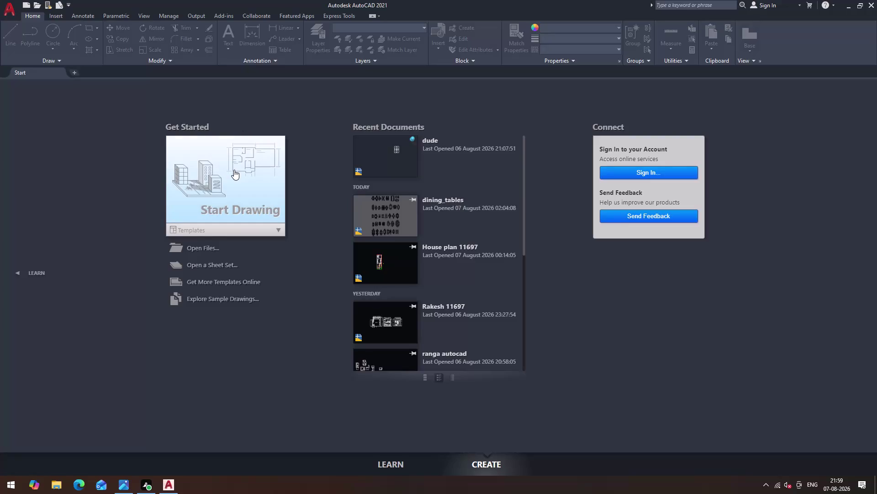
Start a new blank drawing from the Start tab.
click(234, 169)
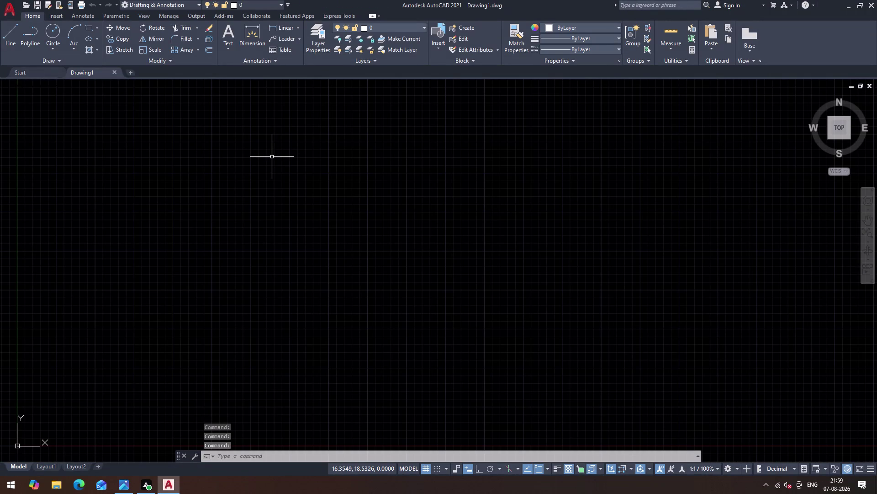
Use UN to set length type to Engineering with 0'-0" precision.
text(U)
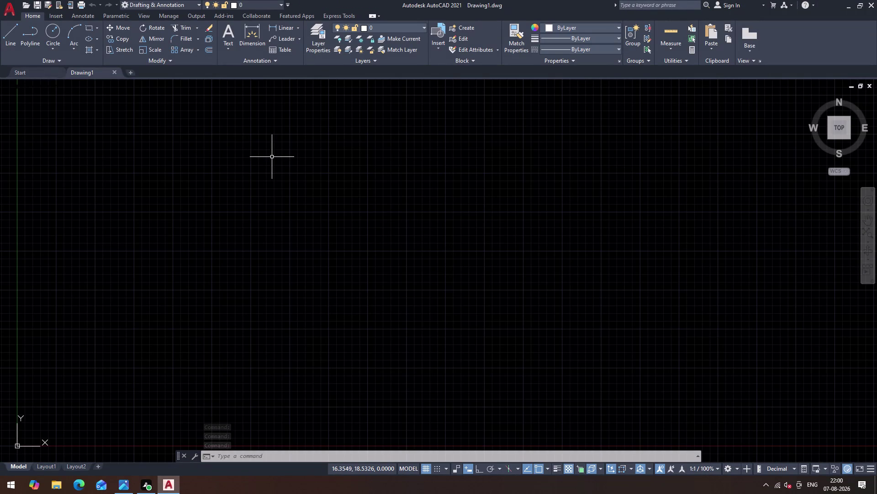
text(N)
key(Return)
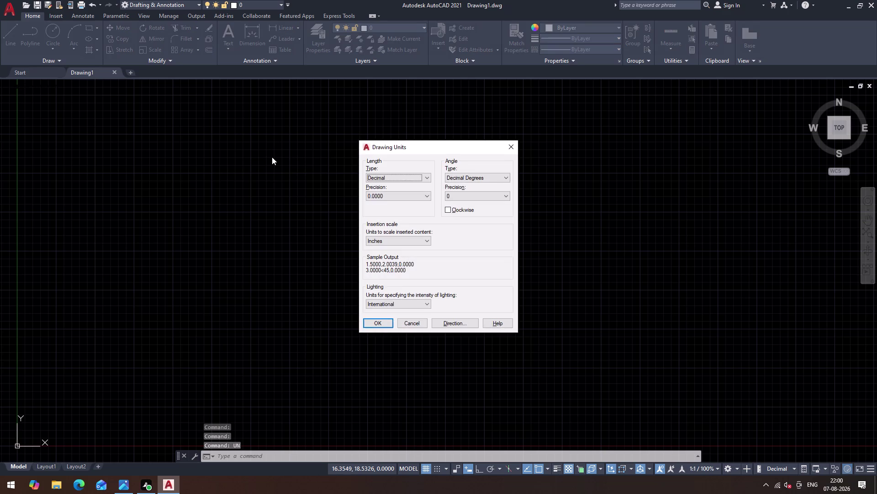
click(425, 175)
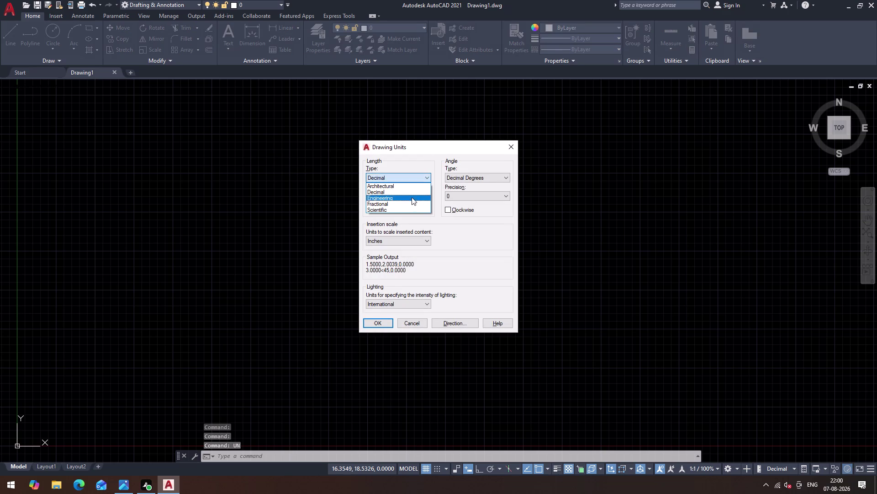
click(412, 197)
click(412, 197)
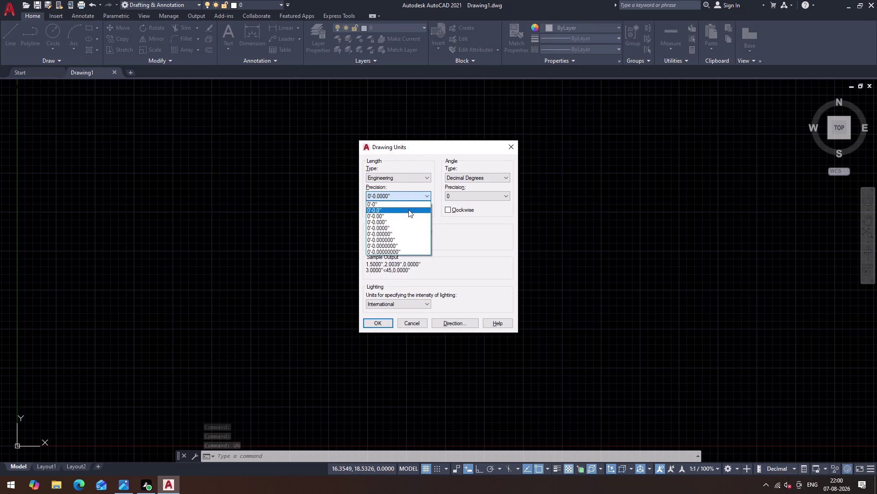
click(415, 203)
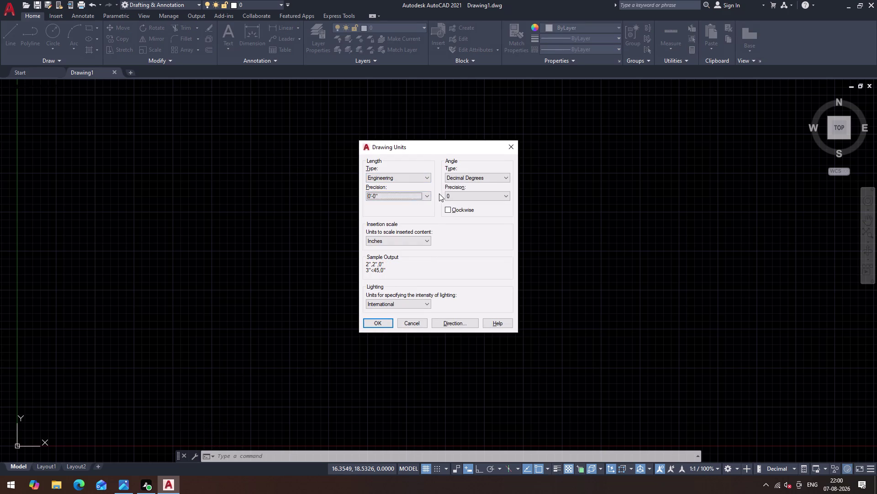
click(426, 198)
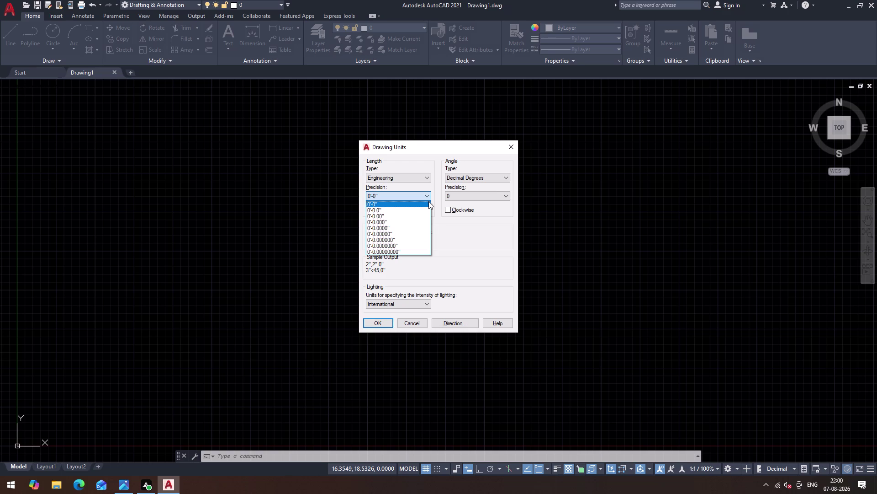
click(424, 194)
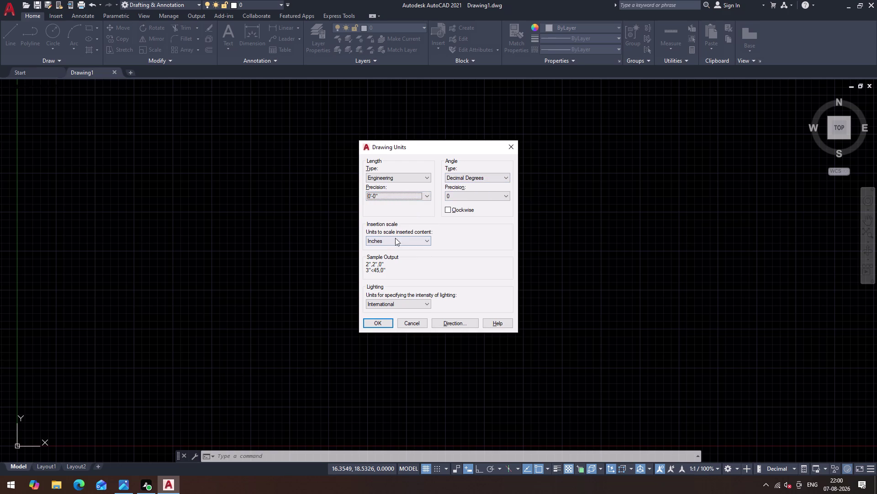
click(380, 321)
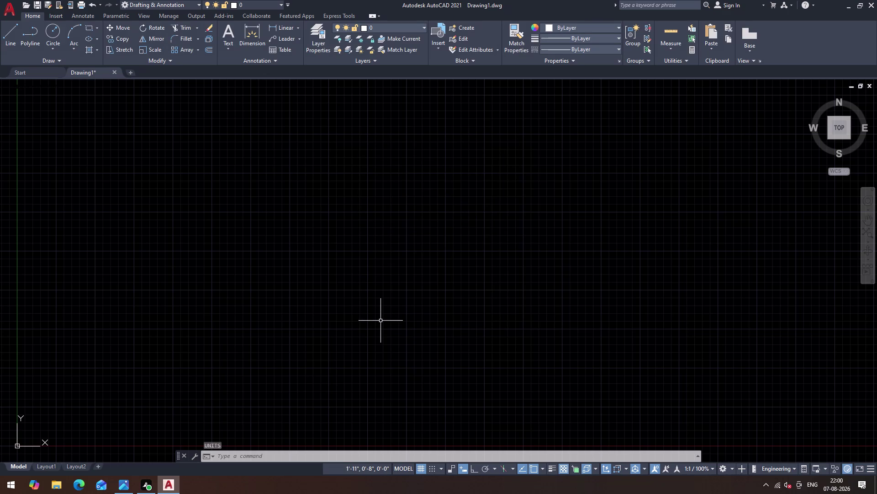
Modify the Standard dimension style to use the Engineering unit format.
key(d)
key(Return)
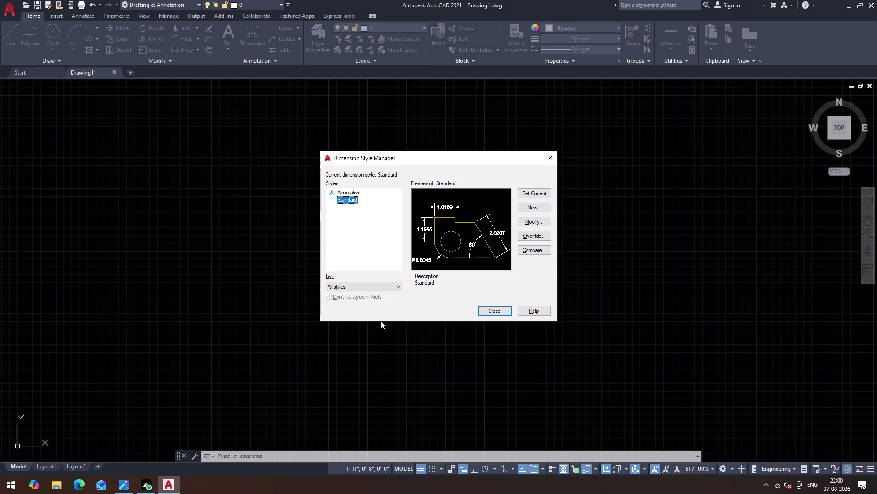
click(529, 218)
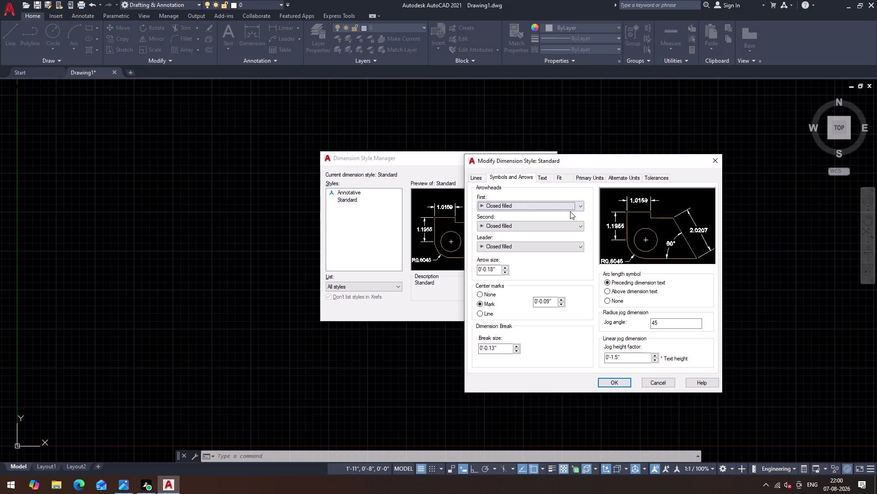
click(579, 175)
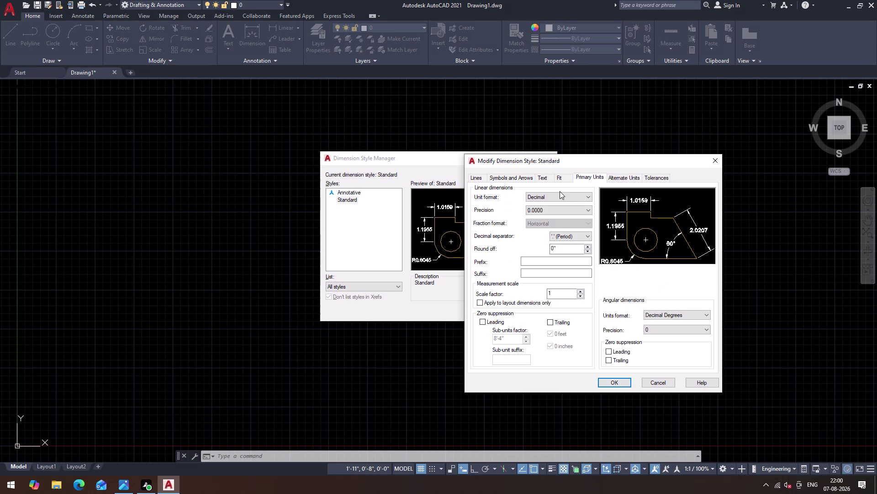
click(560, 191)
click(562, 195)
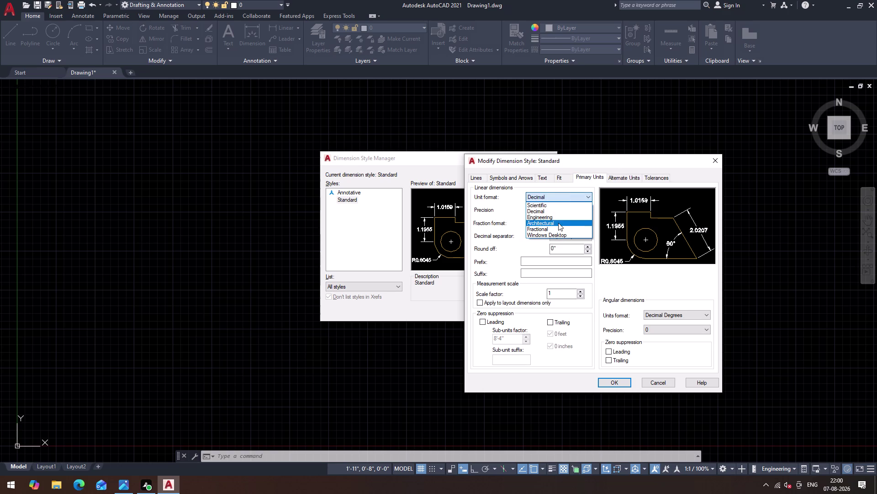
click(559, 217)
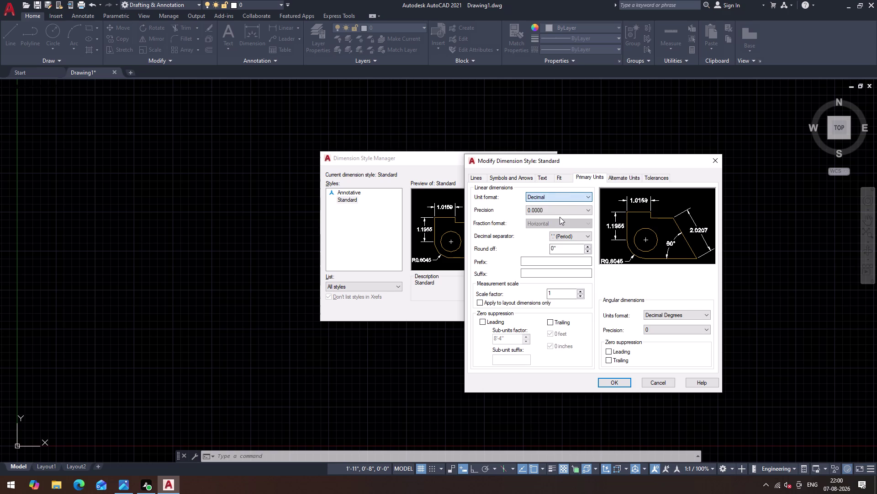
click(566, 213)
click(564, 216)
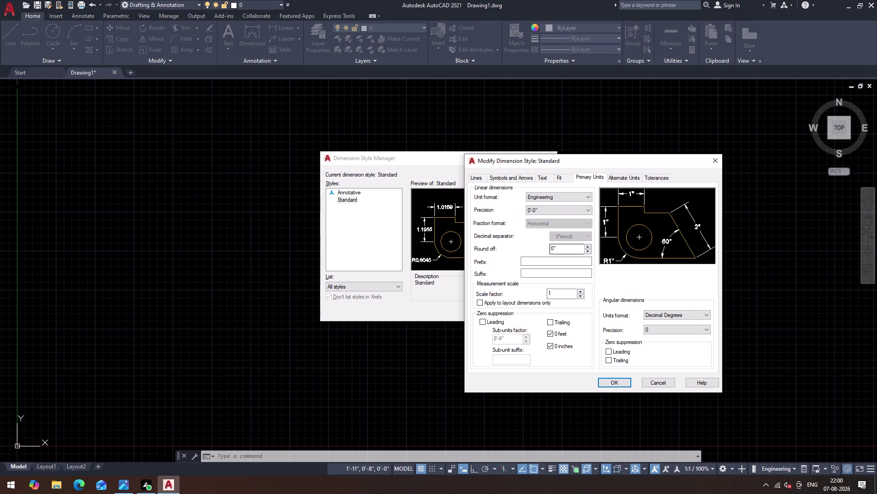
Set the Standard style's arrow size to 5 inches.
click(522, 181)
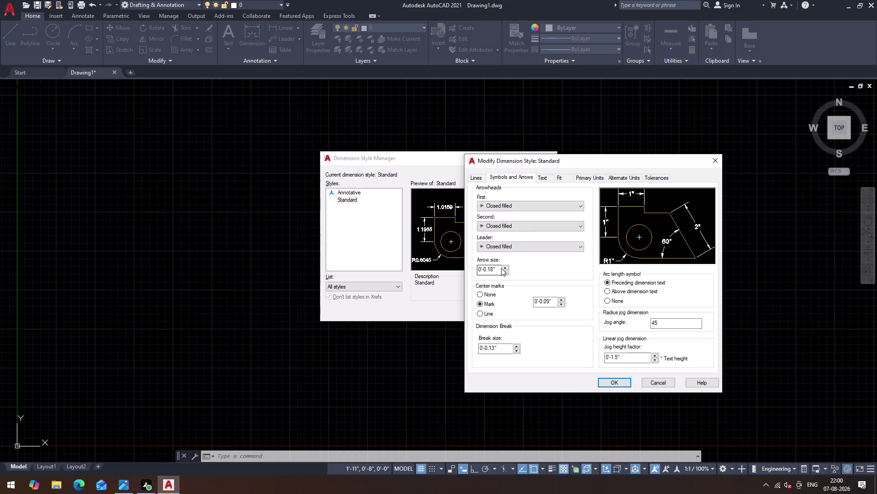
click(497, 265)
click(497, 270)
key(BackSpace)
key(BackSpace)
key(BackSpace)
key(5)
key(Return)
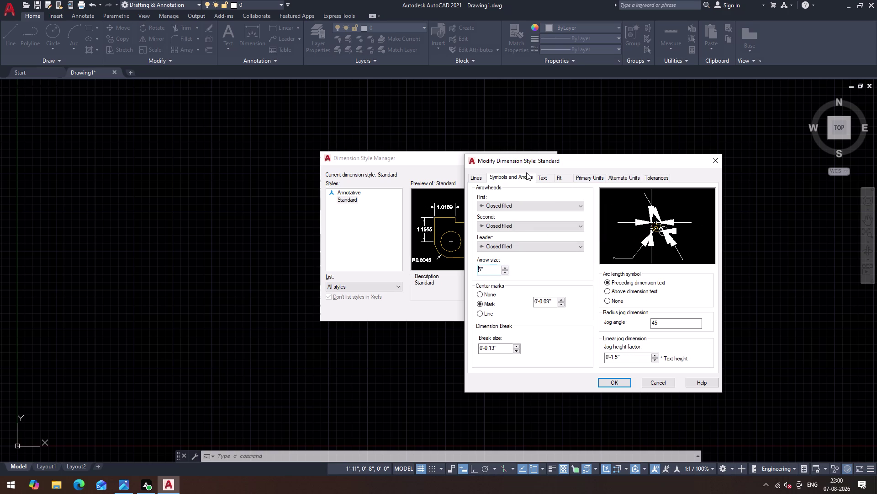
Set text height to 5 inches, apply, and make Standard the current style.
click(546, 181)
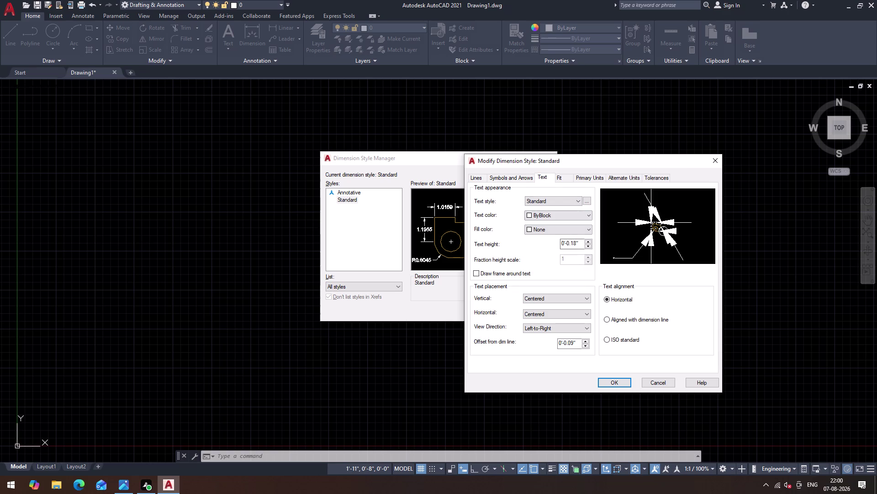
click(577, 243)
key(BackSpace)
key(BackSpace)
key(BackSpace)
key(5)
key(Return)
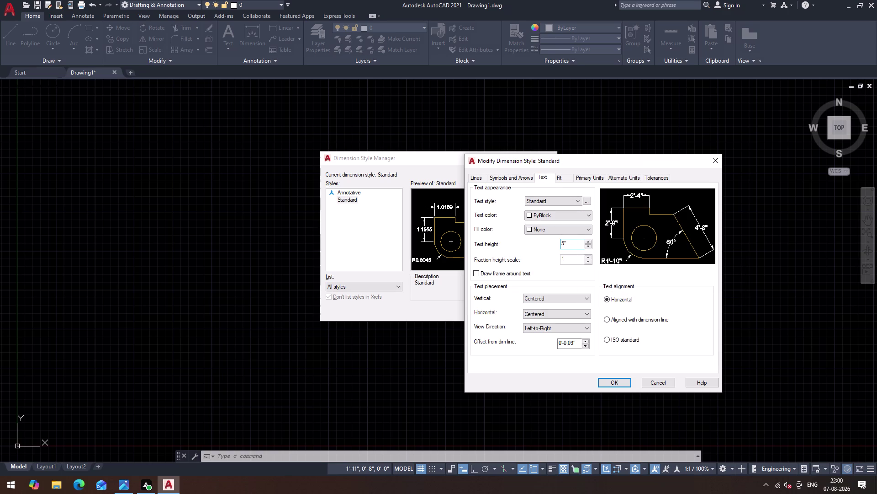
click(624, 382)
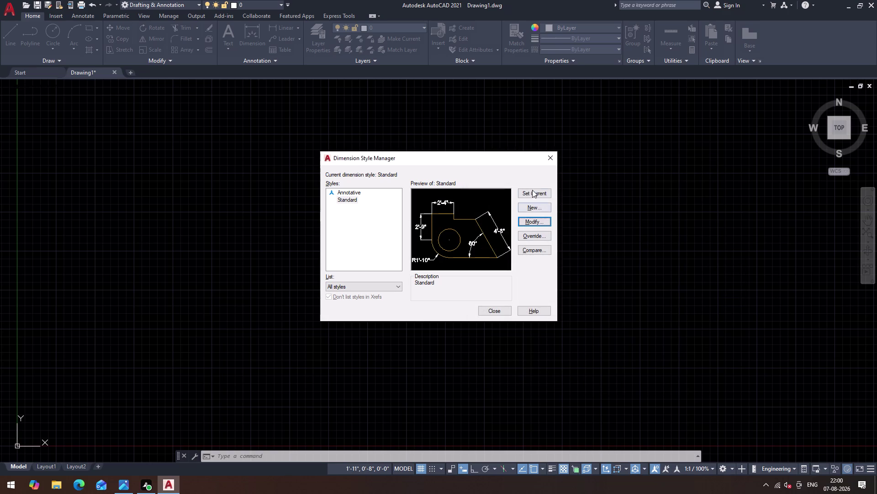
click(527, 192)
click(493, 314)
scroll(down, 3)
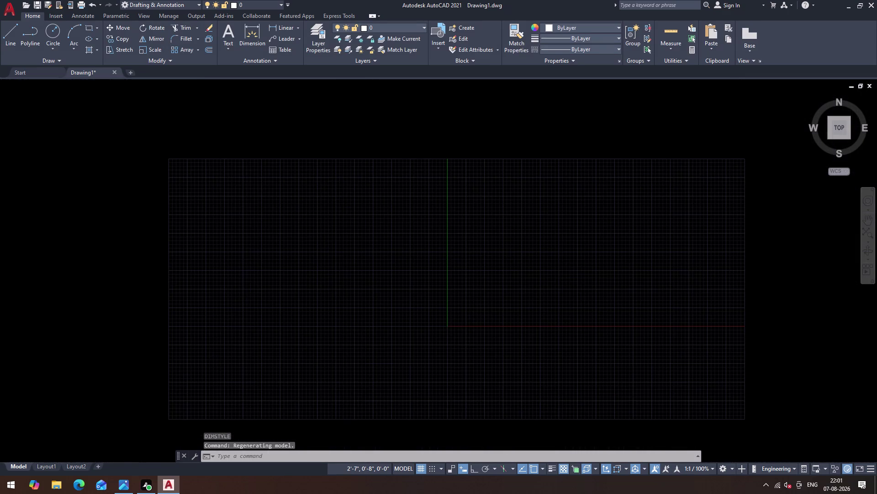
Draw horizontal and vertical XL construction lines through the origin 0,0.
scroll(up, 3)
text(X)
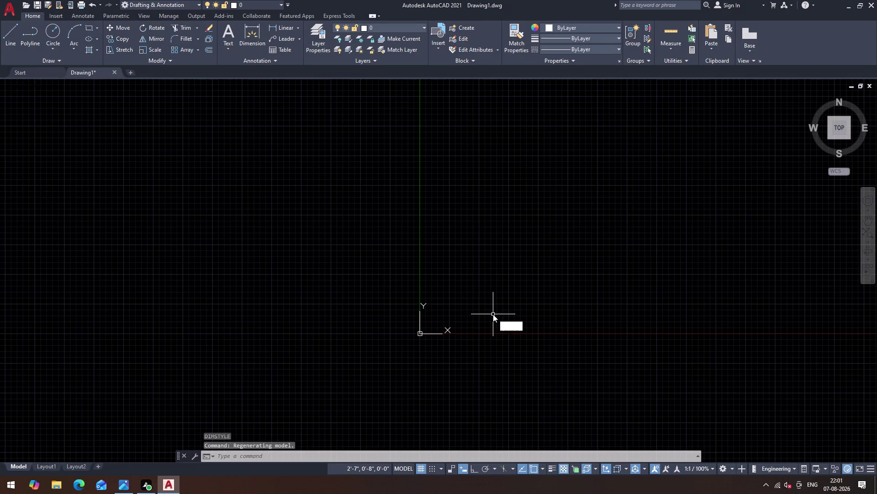
text(L)
key(Return)
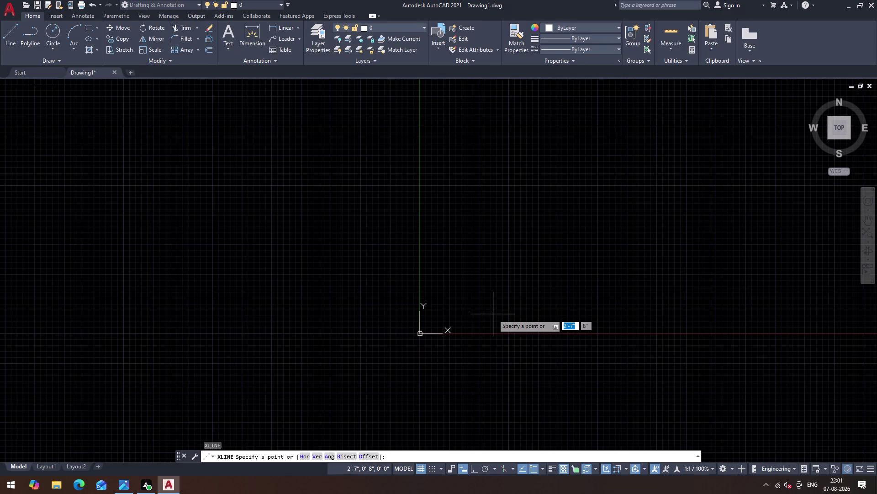
key(0)
text(,0)
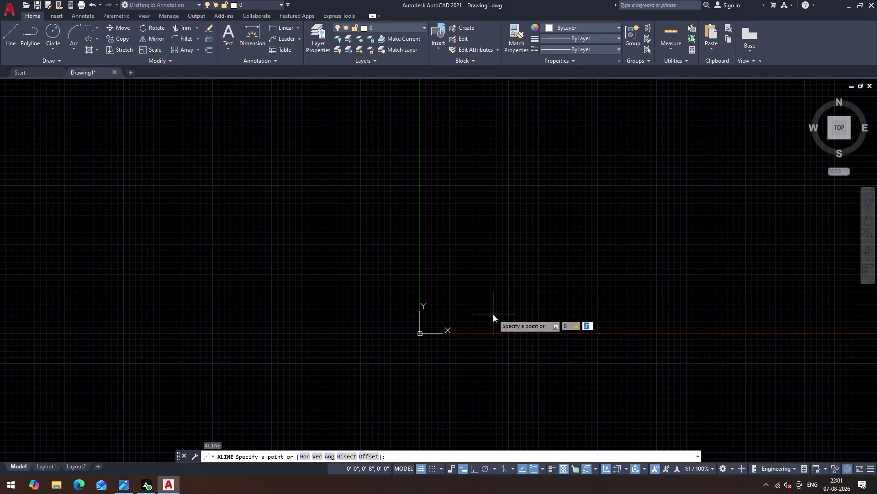
key(Return)
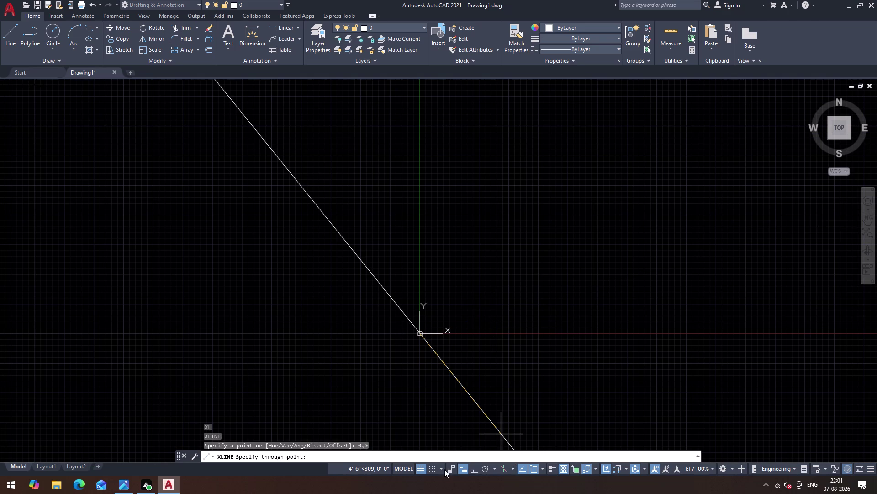
click(475, 472)
click(433, 408)
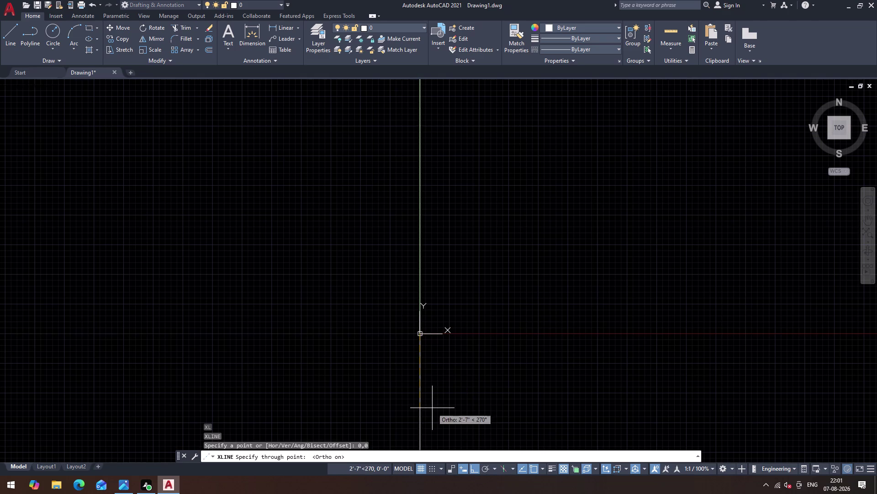
click(588, 345)
key(Escape)
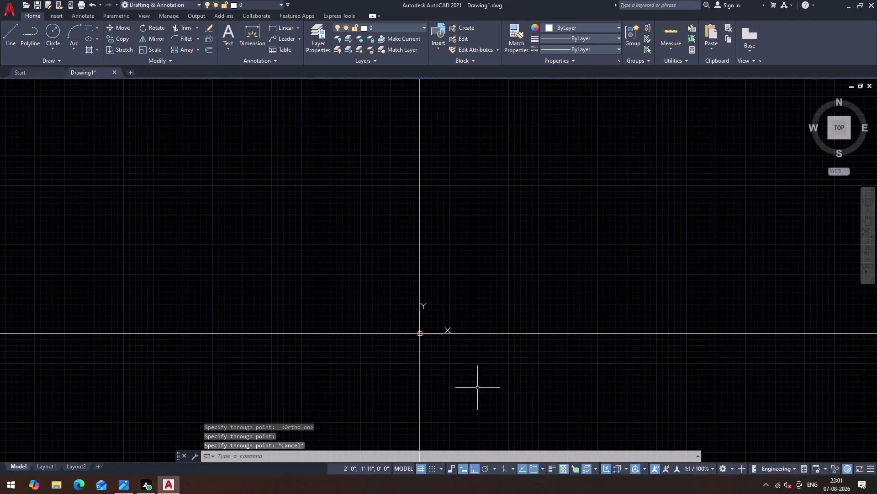
Zoom in and out to frame the crossing construction lines.
scroll(down, 3)
scroll(down, 3)
scroll(up, 3)
scroll(down, 3)
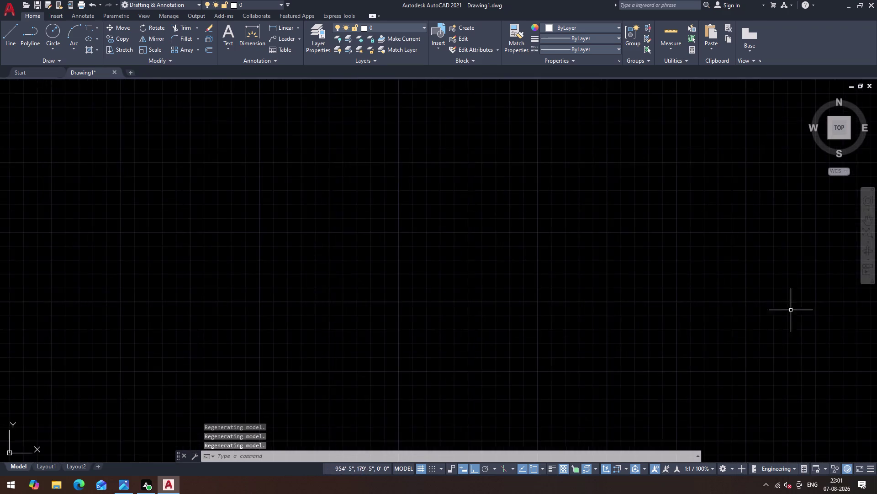
scroll(down, 3)
scroll(down, 3)
scroll(up, 3)
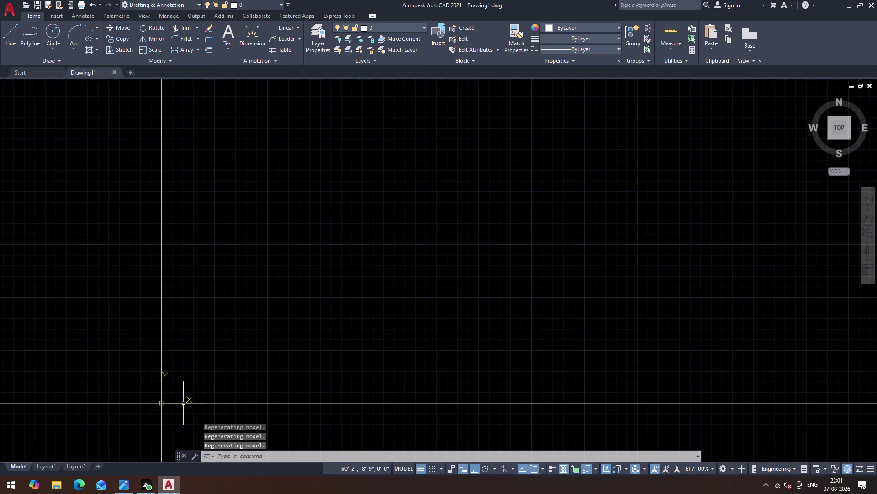
key(Escape)
Resize the AutoCAD window to sit beside the reference plan image.
click(161, 332)
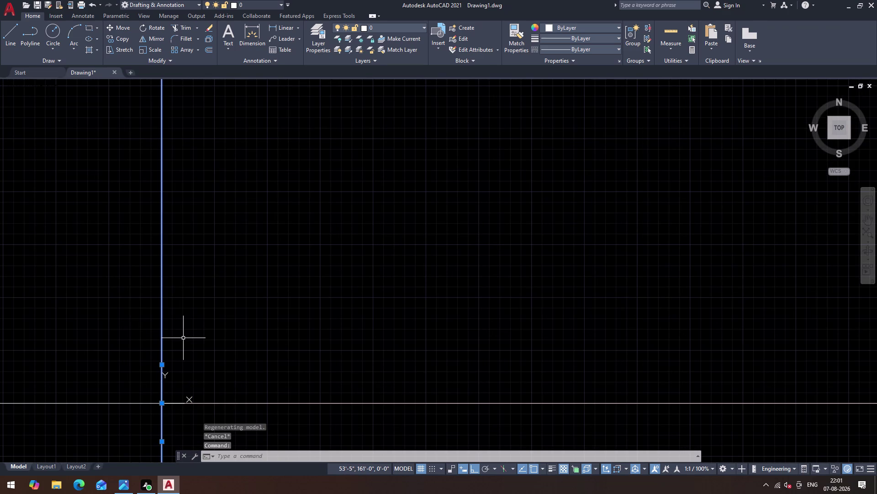
key(o)
key(Return)
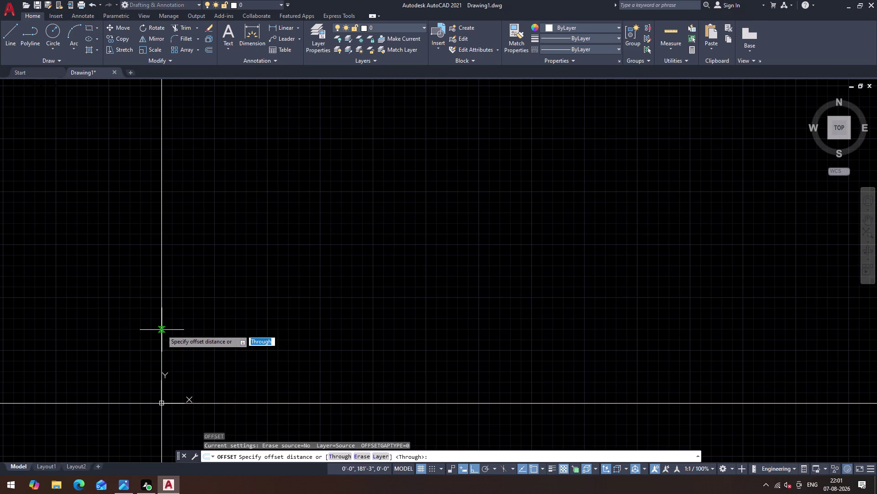
click(162, 330)
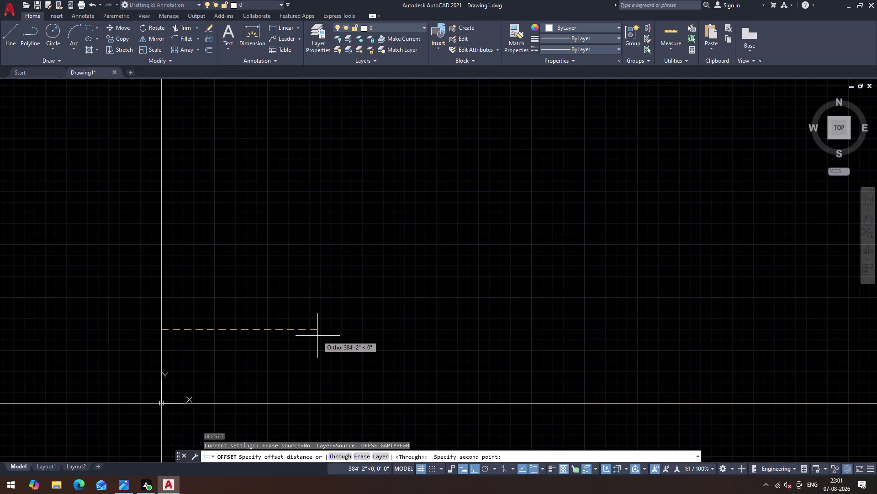
click(860, 5)
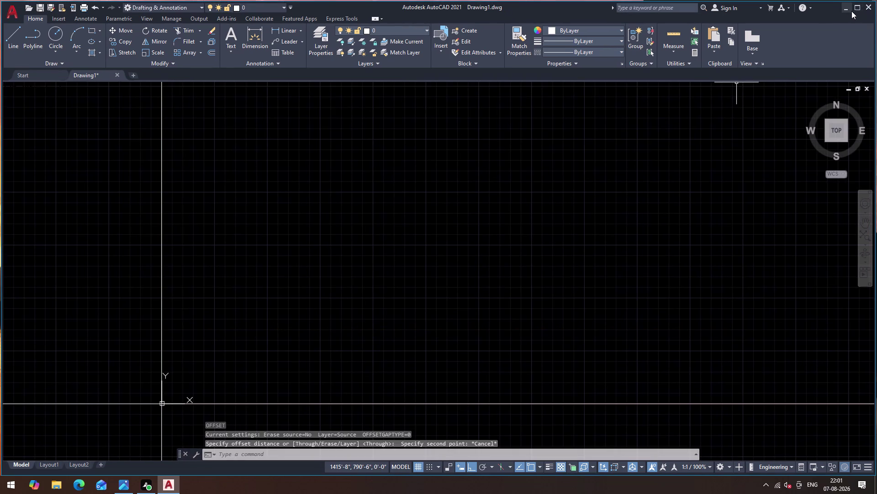
click(857, 9)
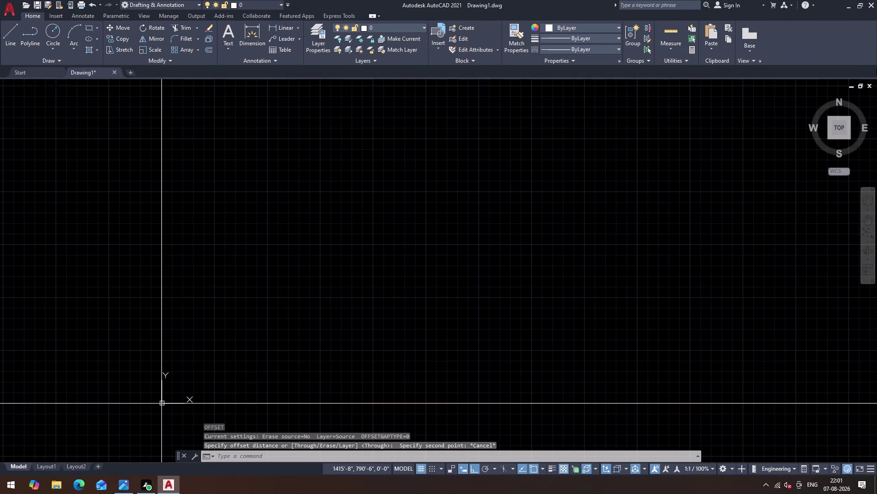
click(861, 7)
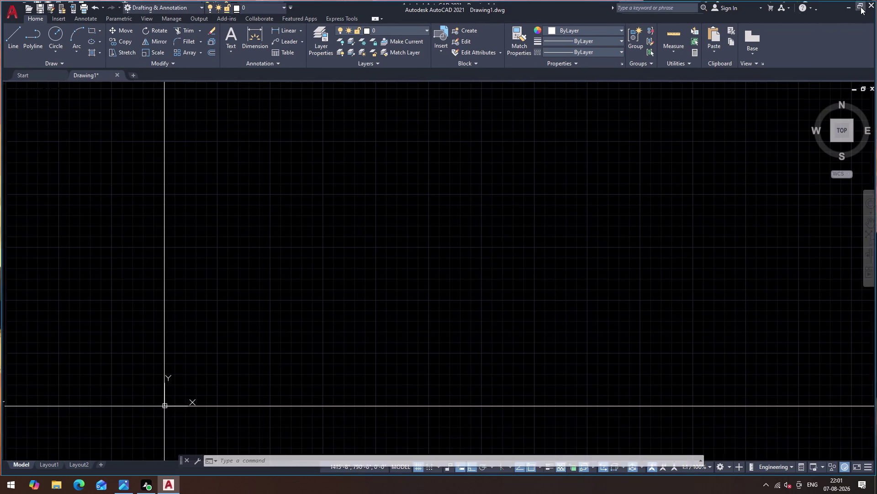
drag(875, 53, 815, 64)
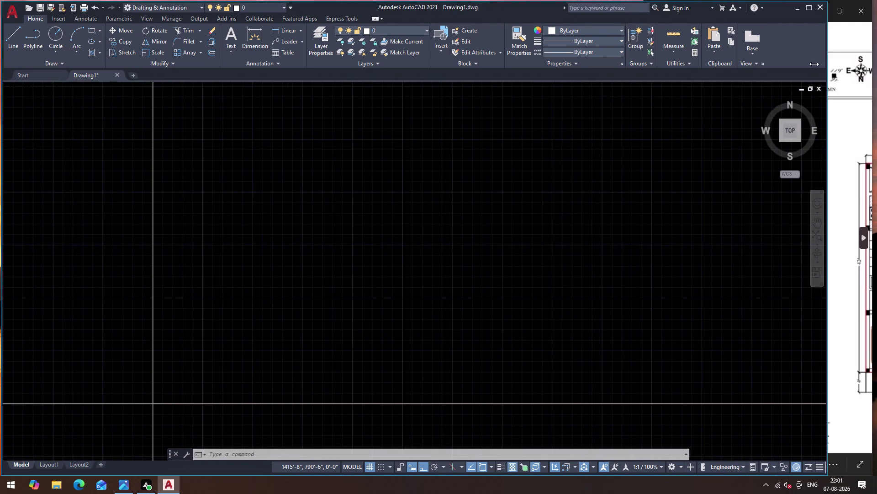
drag(815, 64, 628, 73)
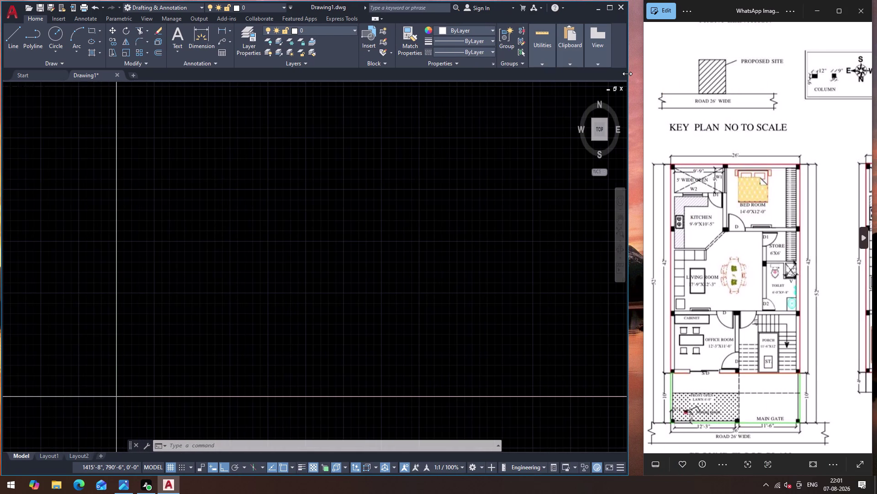
drag(627, 74, 643, 84)
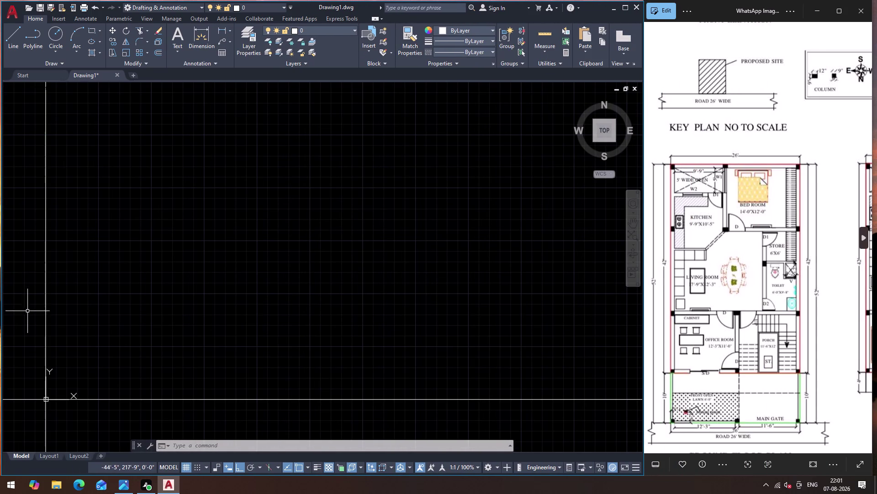
Offset the plot's left edge line 26' to the right.
key(Escape)
key(o)
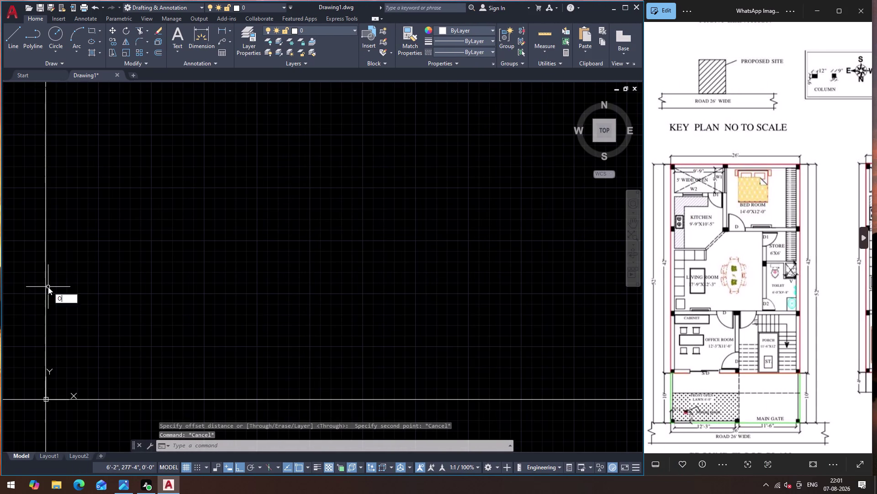
key(Return)
drag(47, 283, 217, 273)
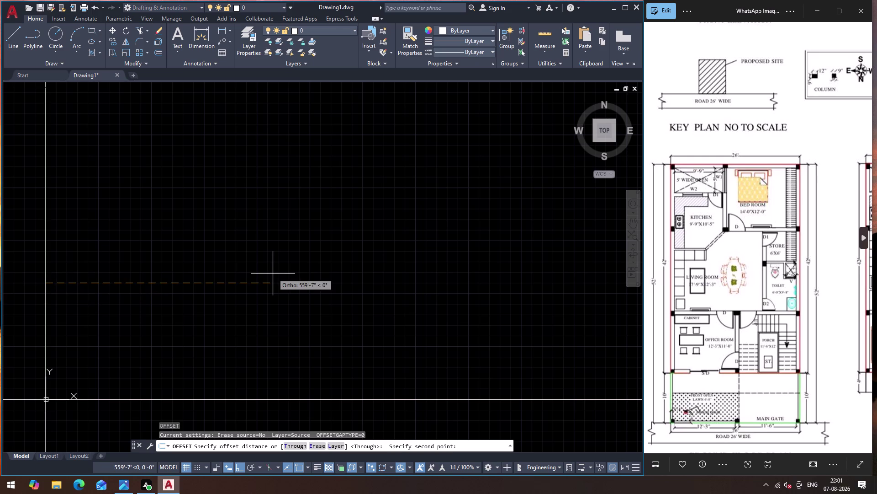
text(26)
key(apostrophe)
key(Return)
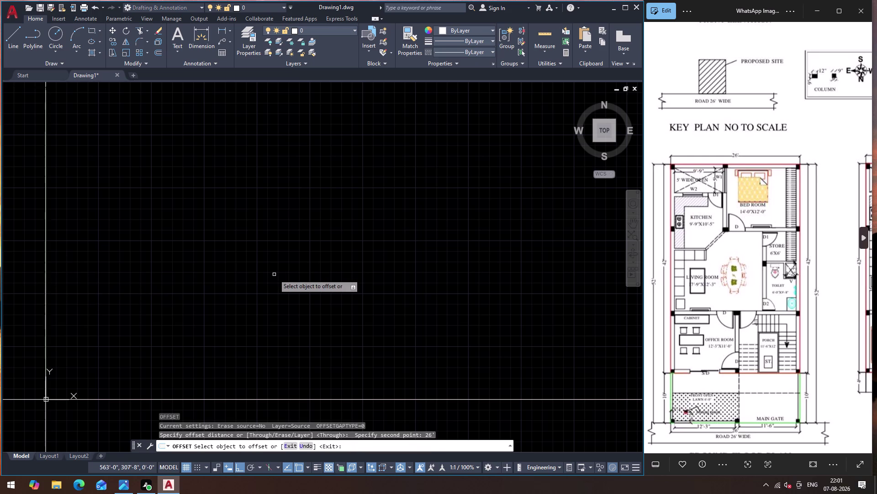
click(45, 292)
click(273, 302)
scroll(up, 3)
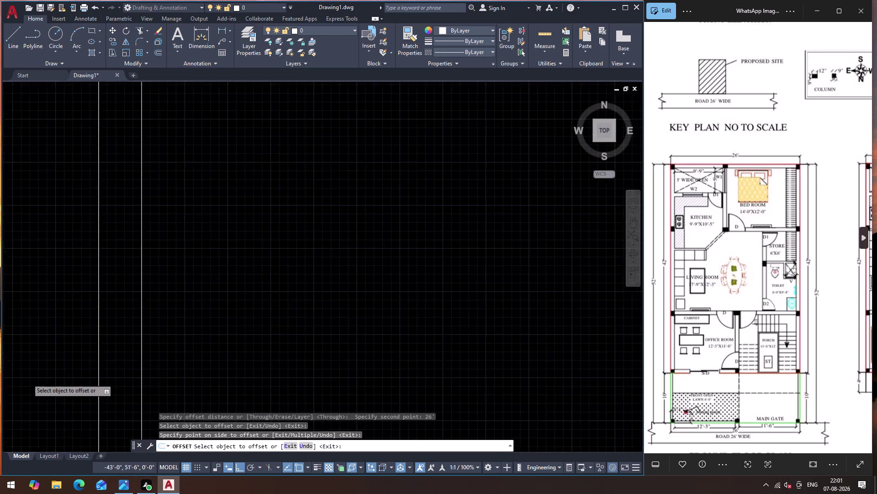
scroll(up, 3)
click(221, 32)
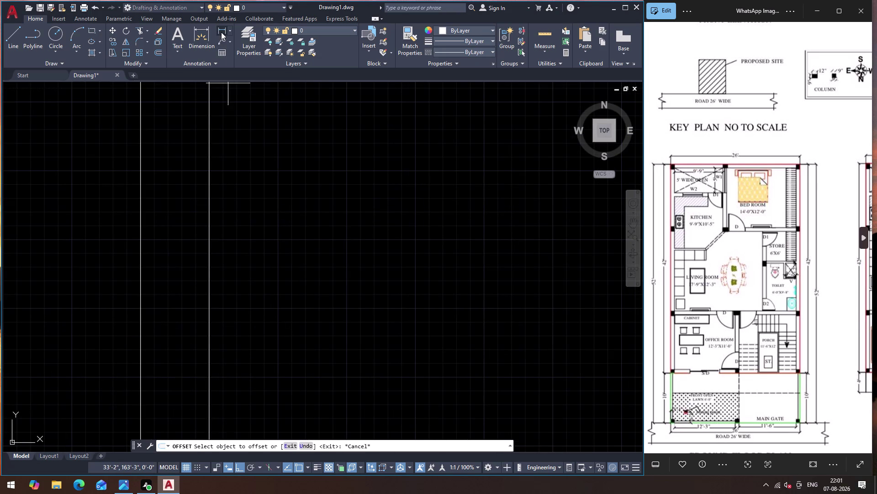
click(139, 260)
click(209, 258)
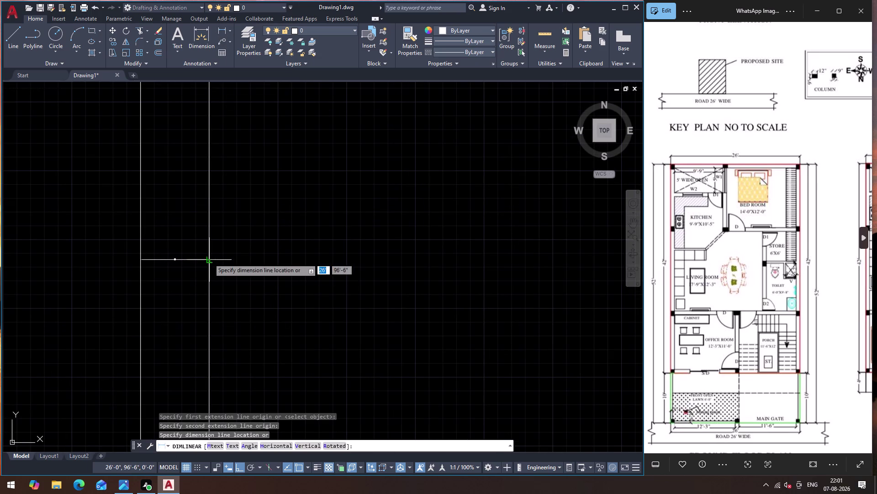
scroll(up, 3)
scroll(down, 3)
scroll(down, 3)
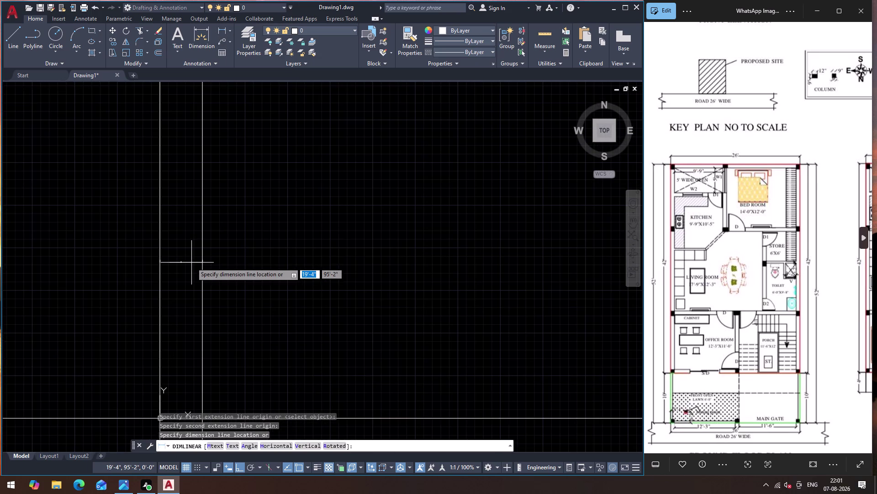
key(Escape)
scroll(down, 3)
scroll(up, 3)
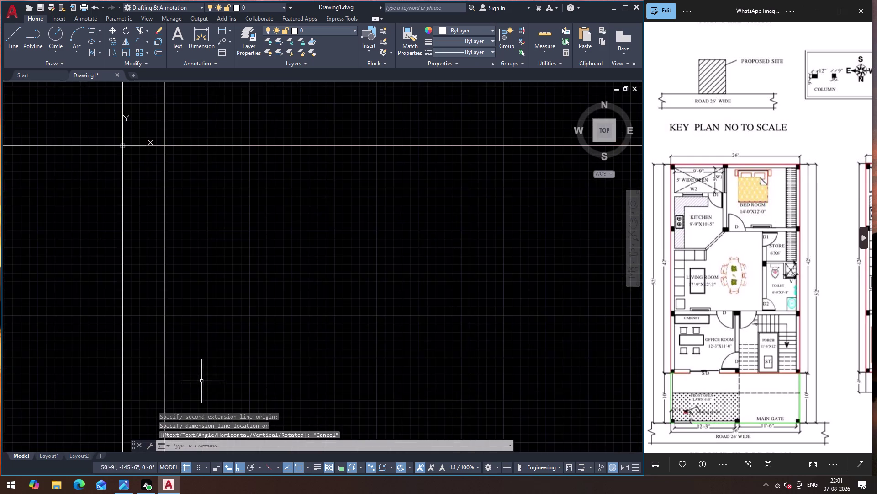
scroll(down, 3)
scroll(up, 3)
scroll(down, 3)
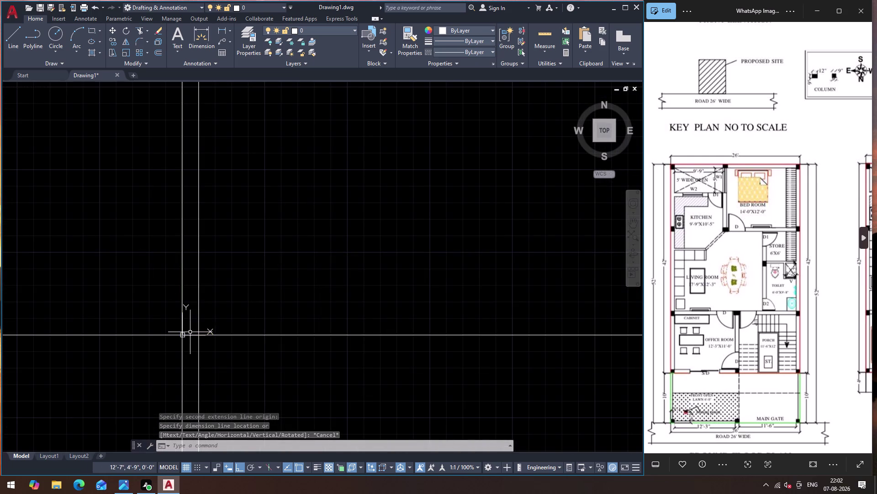
scroll(up, 3)
Fence-trim the line ends overhanging past the left and right vertical edges.
text(TR)
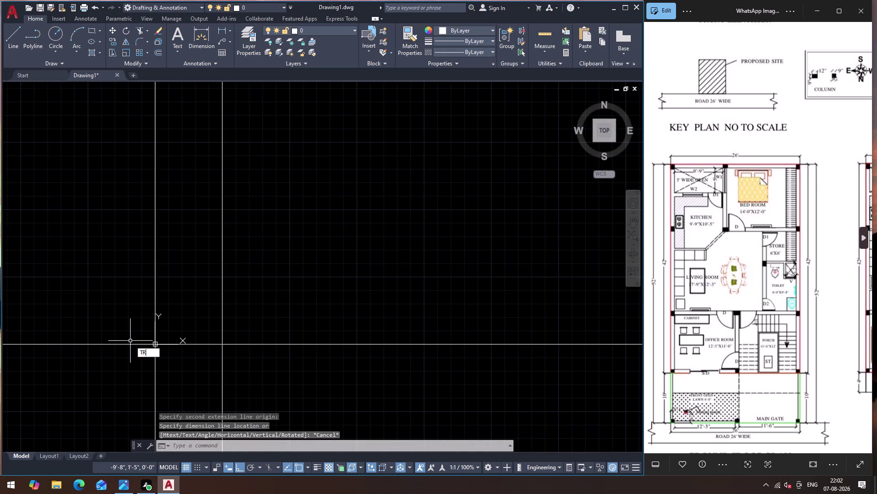
key(Return)
click(100, 299)
click(202, 401)
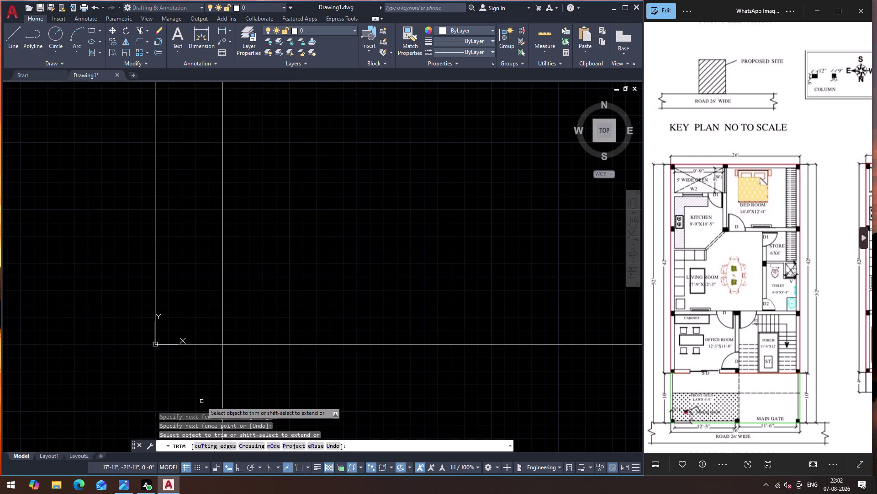
click(199, 390)
click(282, 362)
drag(281, 364, 282, 359)
click(280, 316)
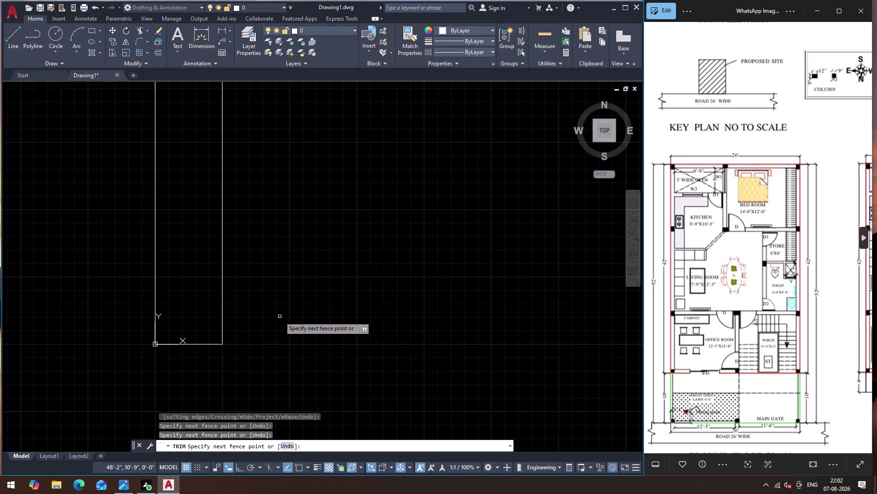
key(Escape)
click(202, 345)
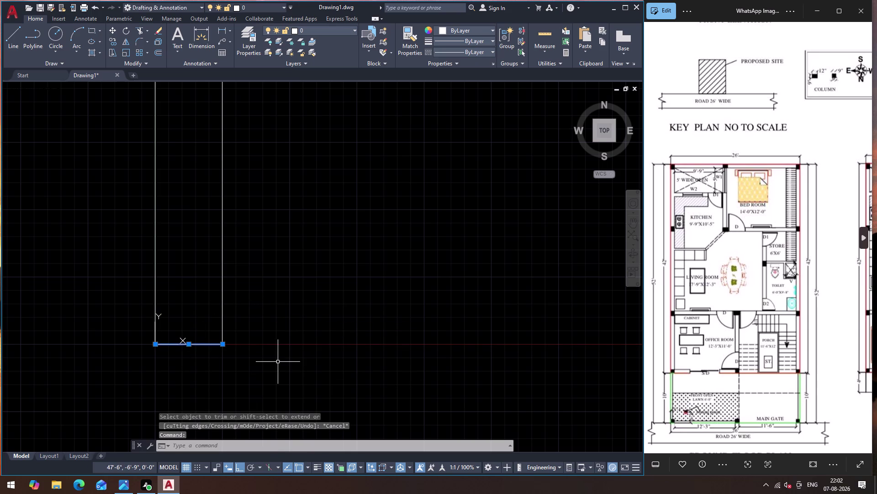
Offset the base line 52' upward to form the top boundary.
key(o)
key(Return)
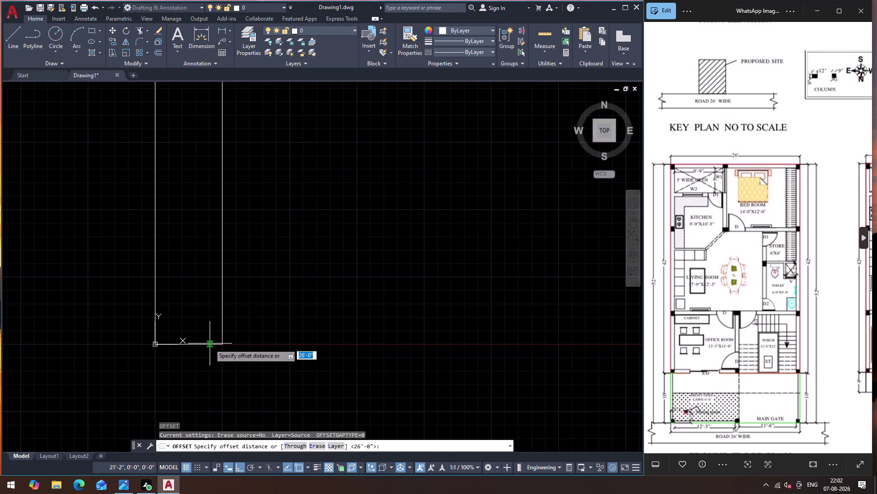
click(210, 344)
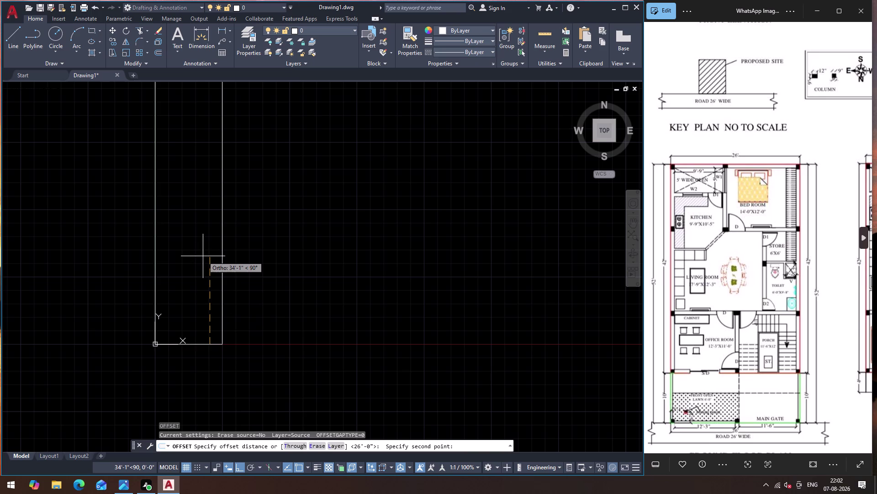
key(5)
key(2)
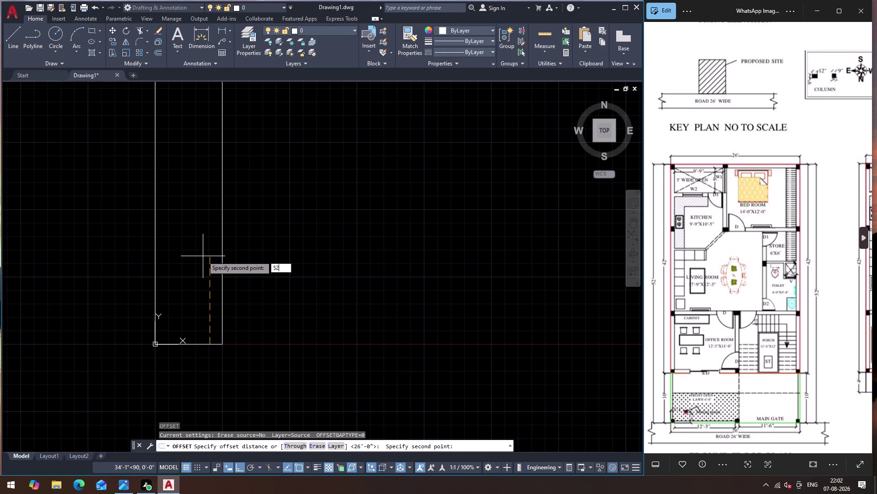
key(apostrophe)
key(shift+Return)
click(206, 197)
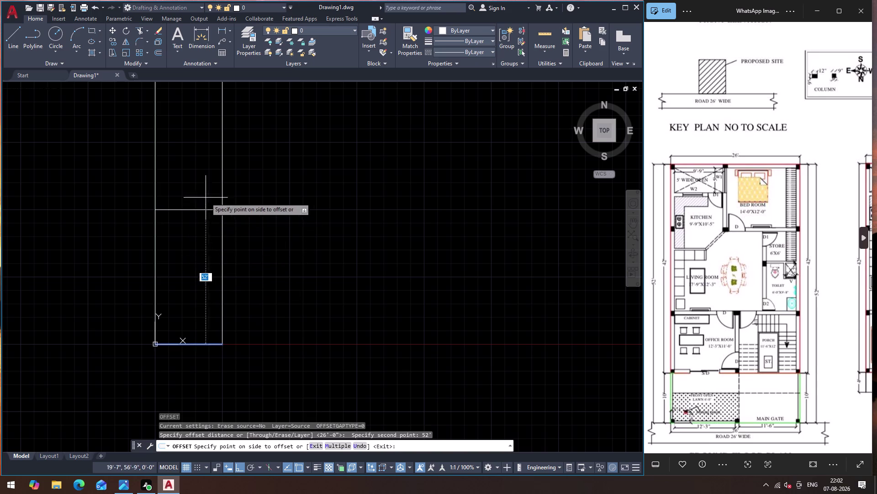
key(Escape)
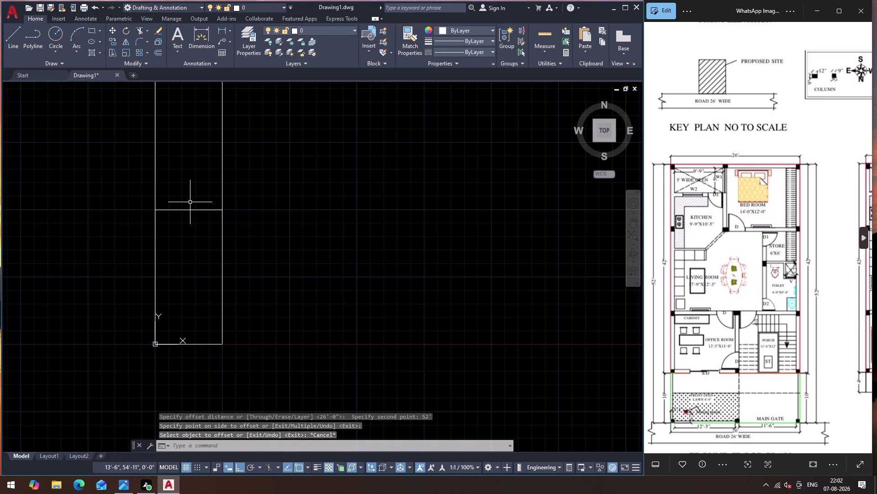
scroll(up, 3)
scroll(down, 3)
scroll(up, 3)
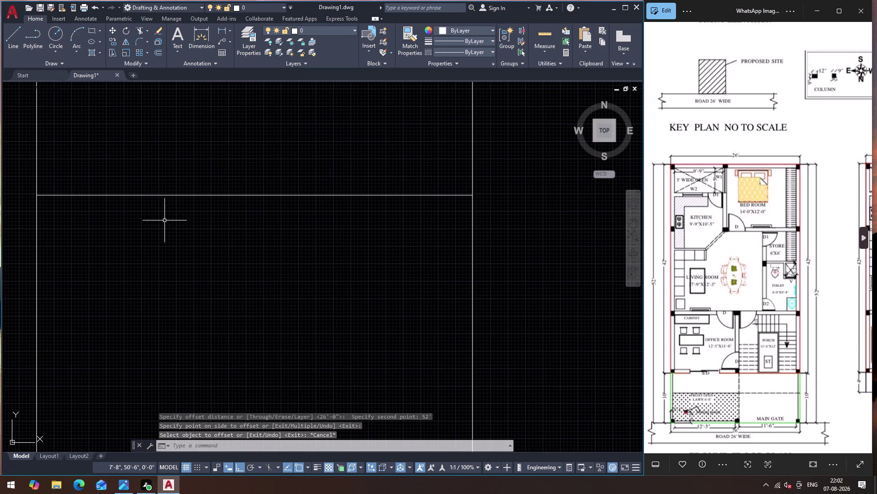
Select the new top boundary line and begin another offset from it.
click(191, 195)
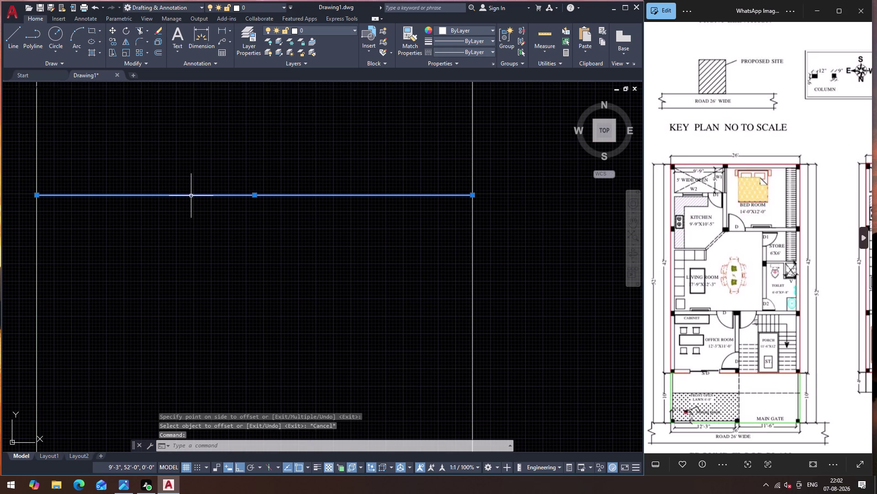
key(Escape)
key(o)
key(Return)
click(191, 195)
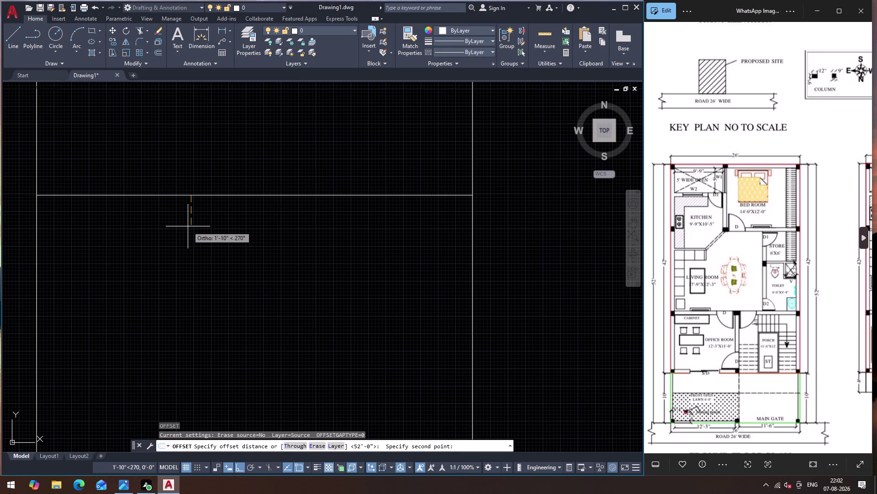
Offset the top, left and right boundary lines 9" inward.
key(9)
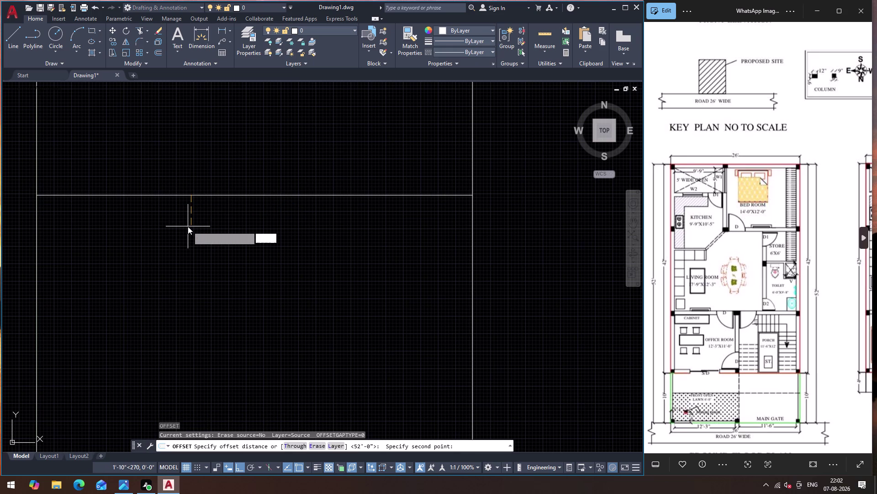
key(shift+quotedbl)
key(Return)
click(219, 195)
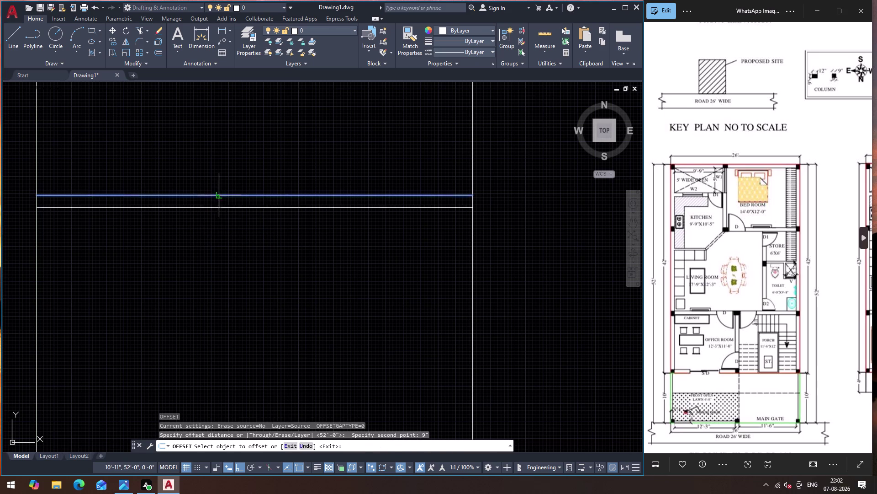
click(218, 256)
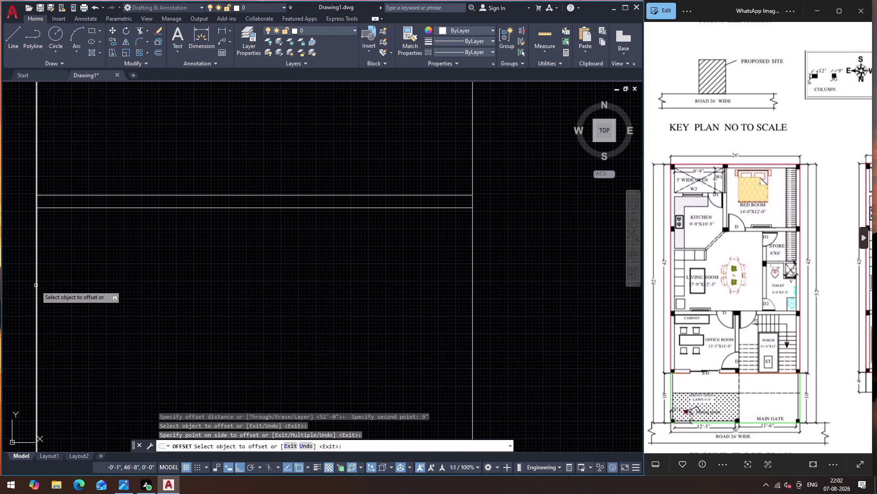
click(36, 286)
click(180, 286)
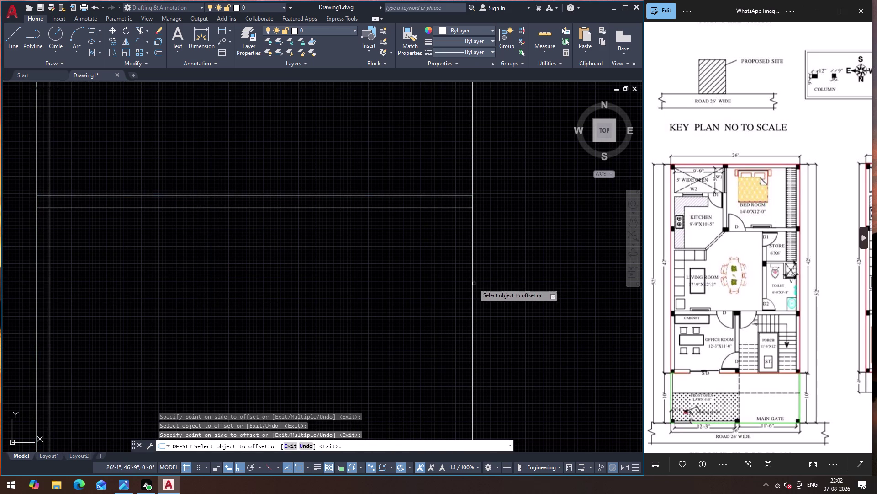
click(473, 284)
click(392, 298)
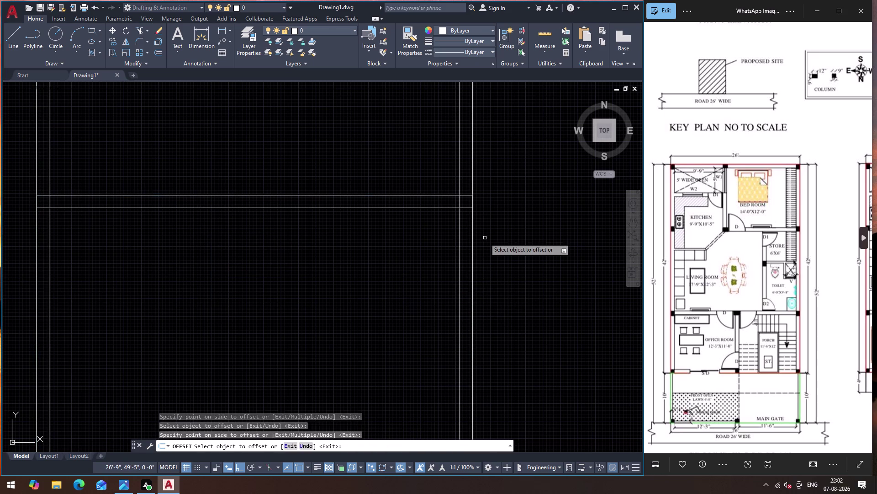
key(Escape)
text(TR)
key(Return)
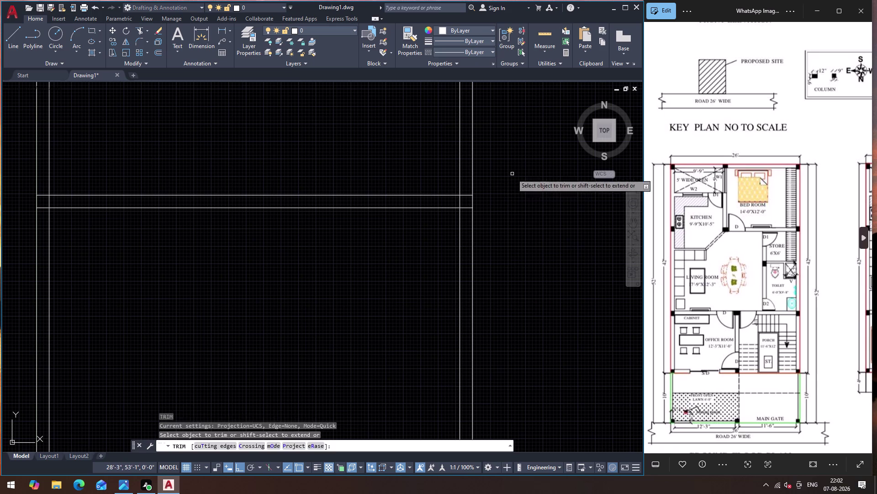
click(516, 163)
click(186, 127)
click(88, 149)
click(0, 153)
scroll(down, 3)
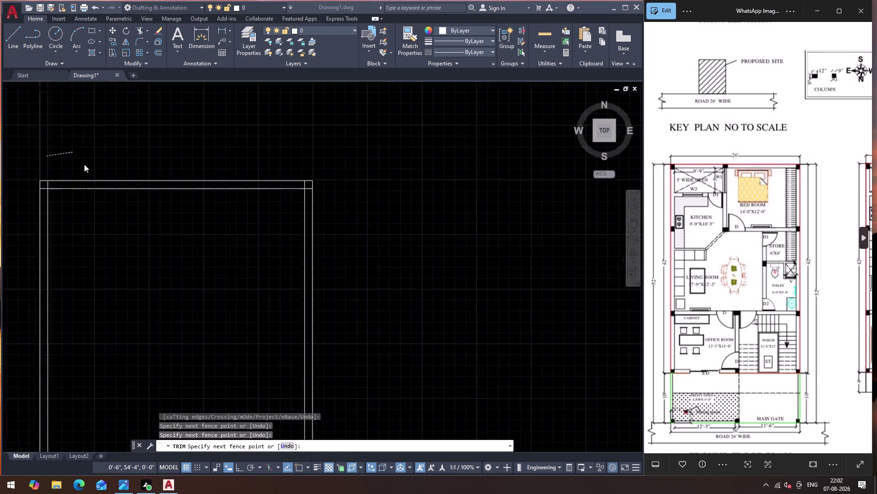
scroll(down, 3)
scroll(up, 3)
scroll(down, 3)
key(Escape)
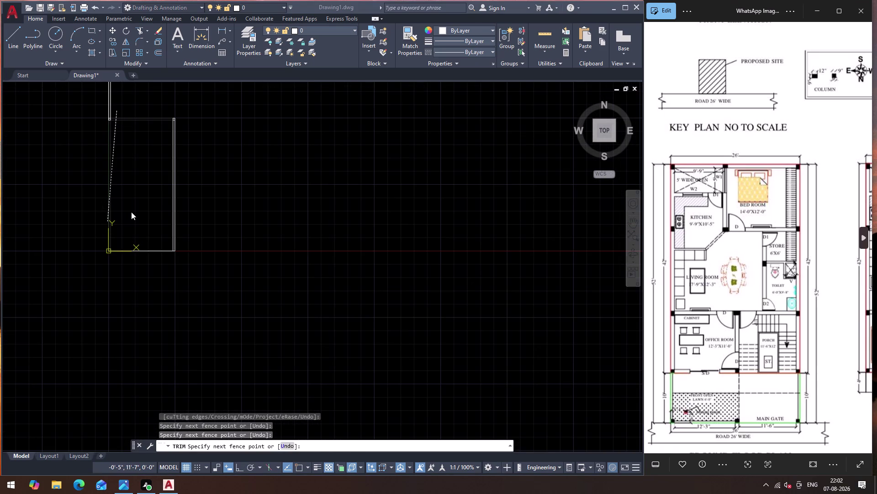
key(Escape)
key(Escape)
key(Escape)
scroll(down, 3)
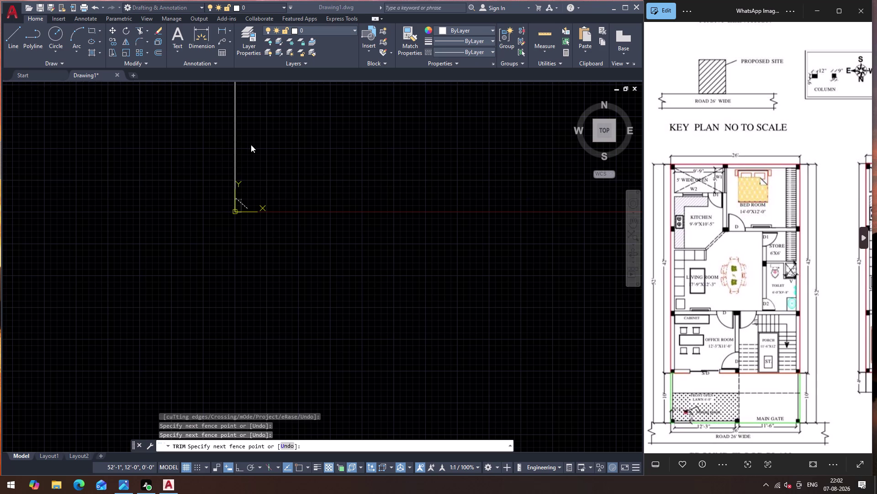
scroll(up, 3)
key(Escape)
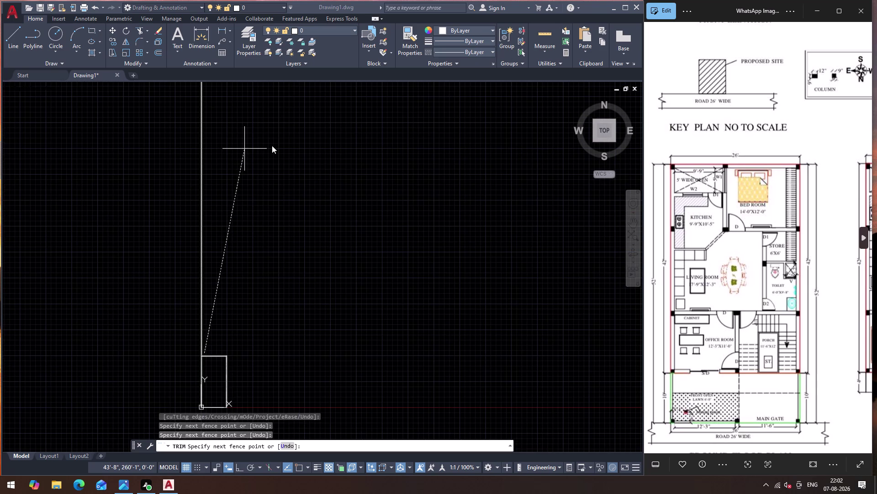
click(415, 186)
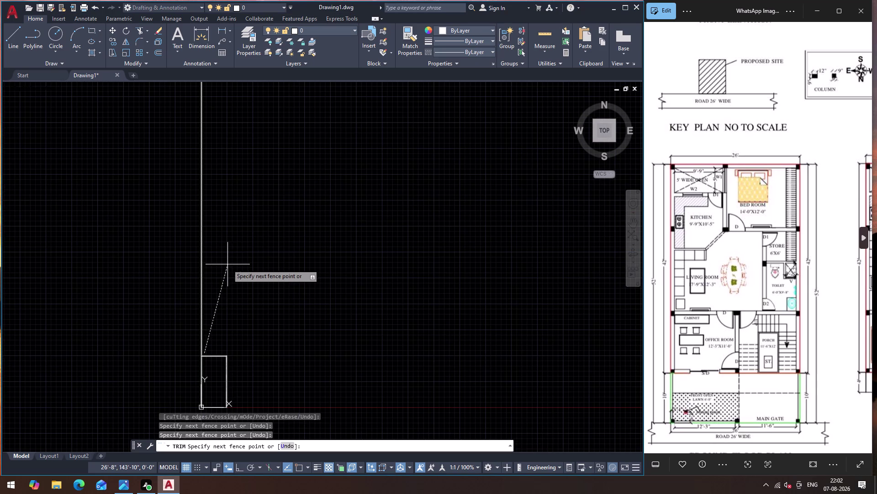
key(Escape)
scroll(up, 3)
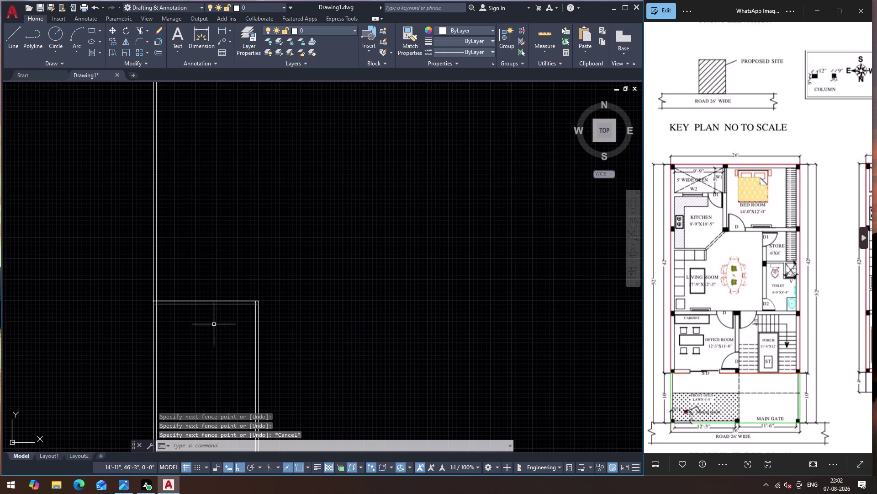
text(TR)
key(Return)
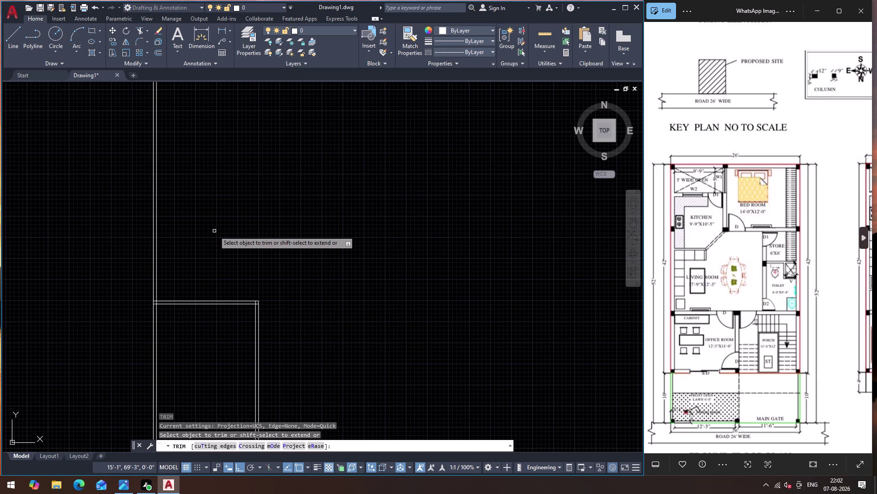
click(214, 231)
click(106, 241)
scroll(down, 3)
scroll(up, 3)
key(Escape)
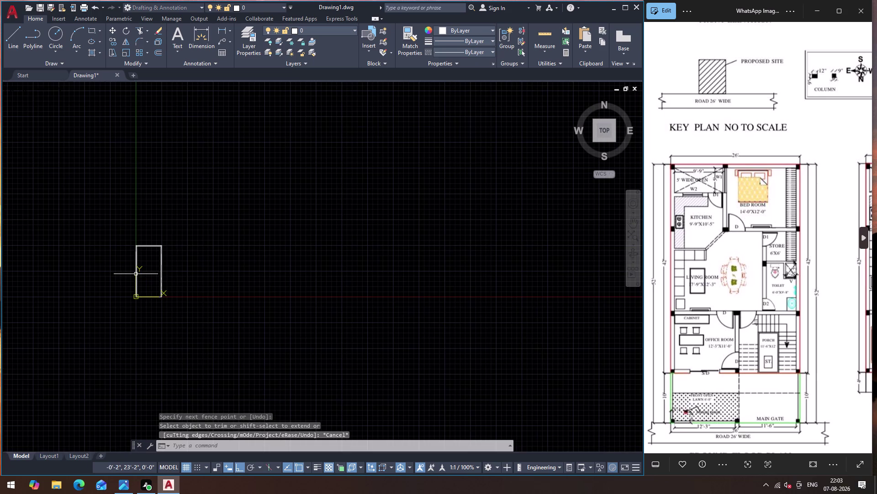
scroll(up, 3)
Zoom and pan the reference plan to the bedroom, kitchen and living room.
scroll(down, 3)
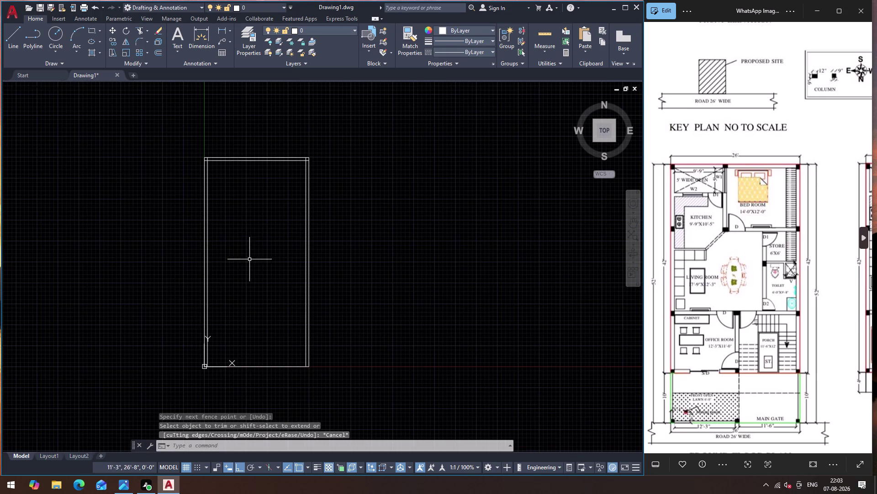
scroll(up, 3)
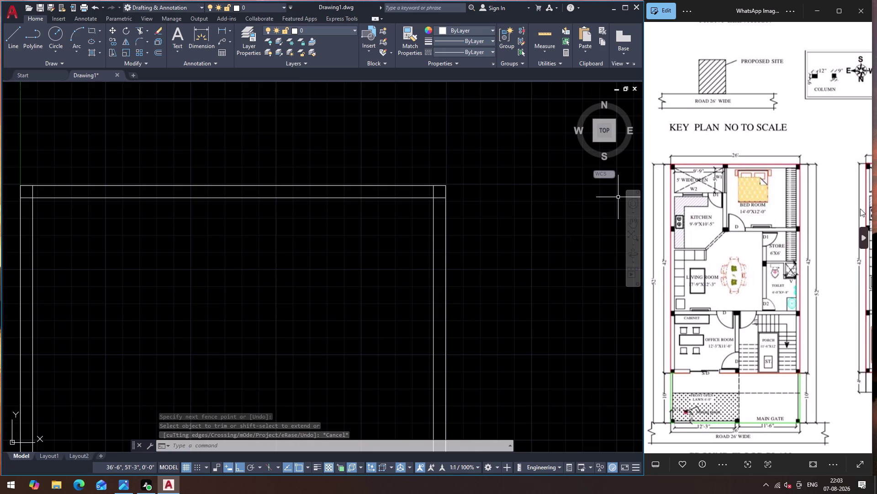
scroll(up, 3)
scroll(down, 3)
scroll(up, 3)
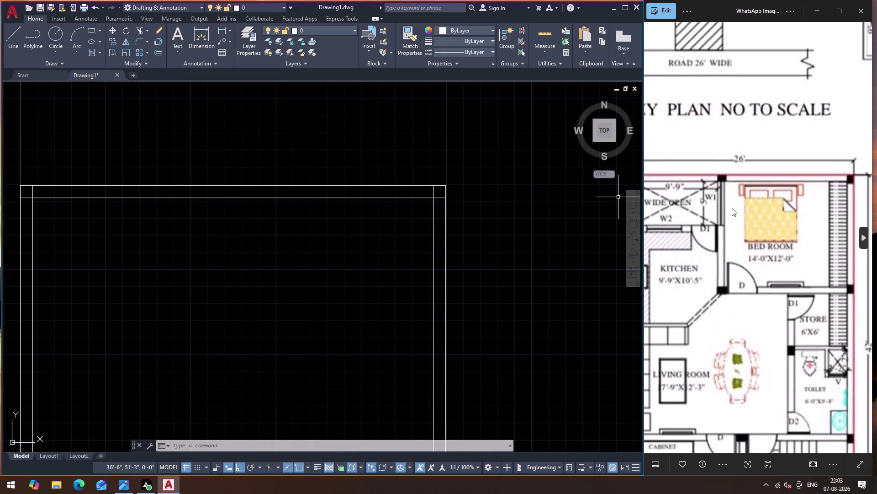
drag(717, 215, 769, 220)
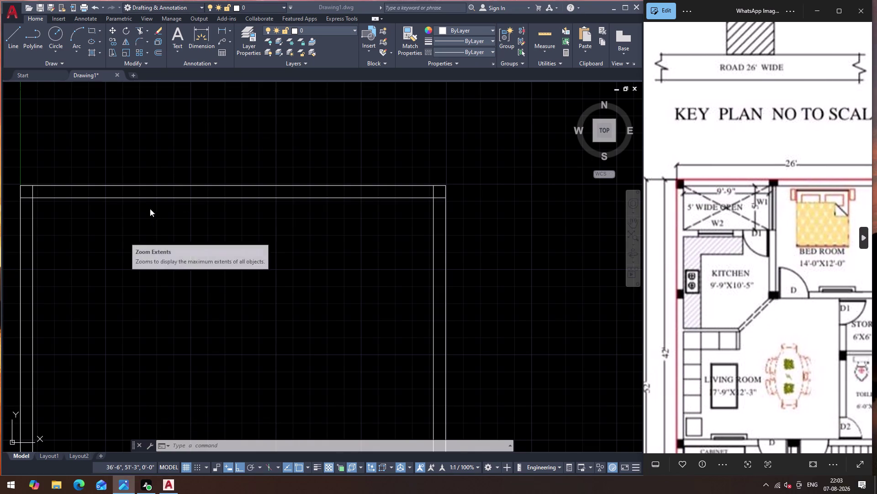
key(o)
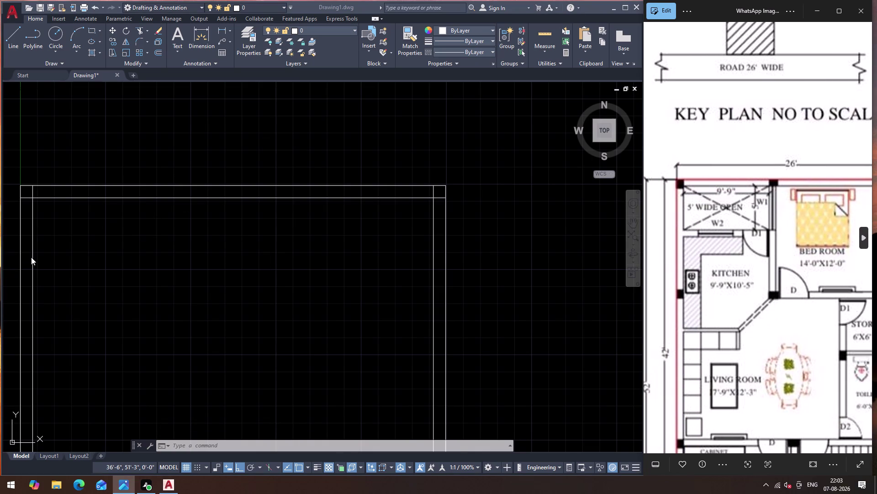
key(Return)
Offset the left inner wall line 9'9" to the right to form a vertical partition.
click(56, 243)
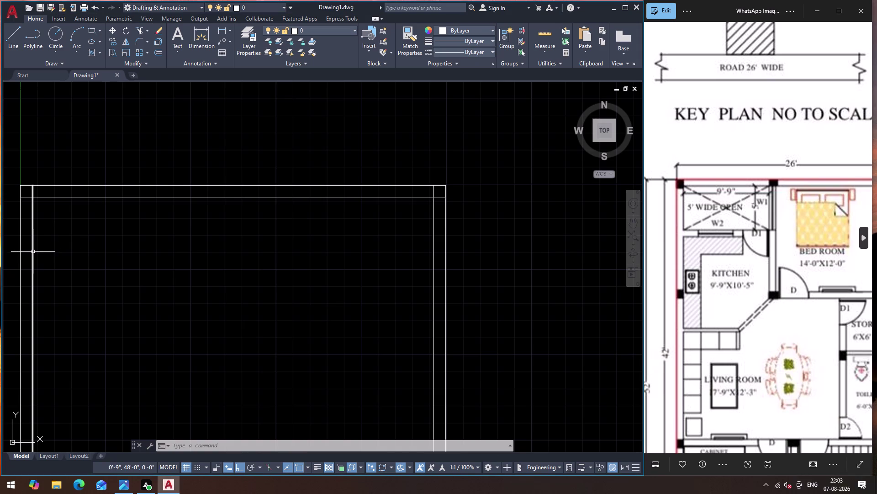
key(o)
key(Return)
drag(33, 252, 98, 246)
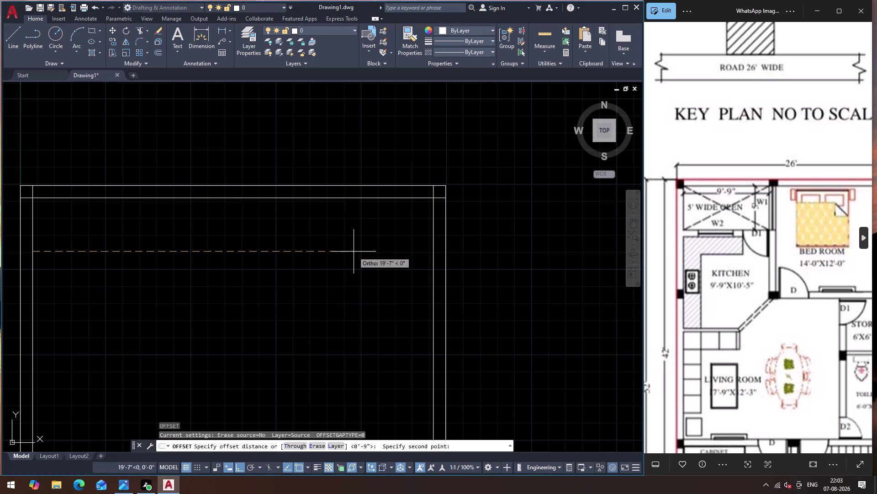
key(9)
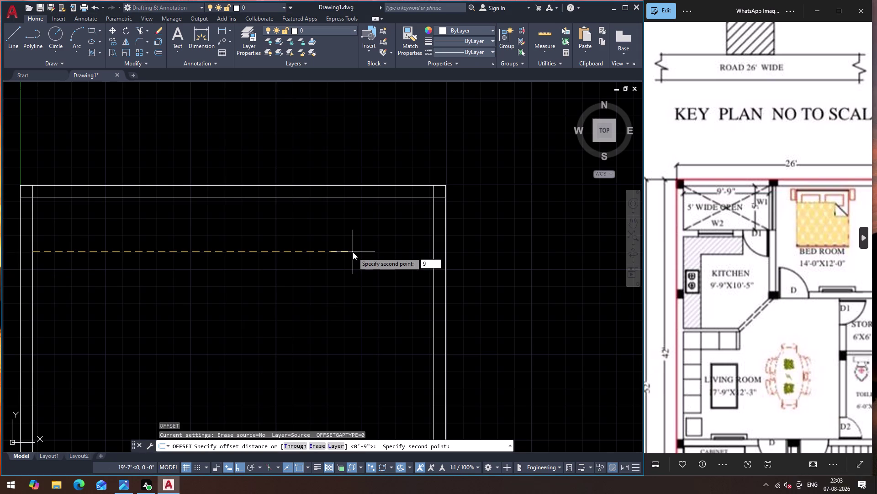
text(')
text(9)
key(shift+quotedbl)
key(Return)
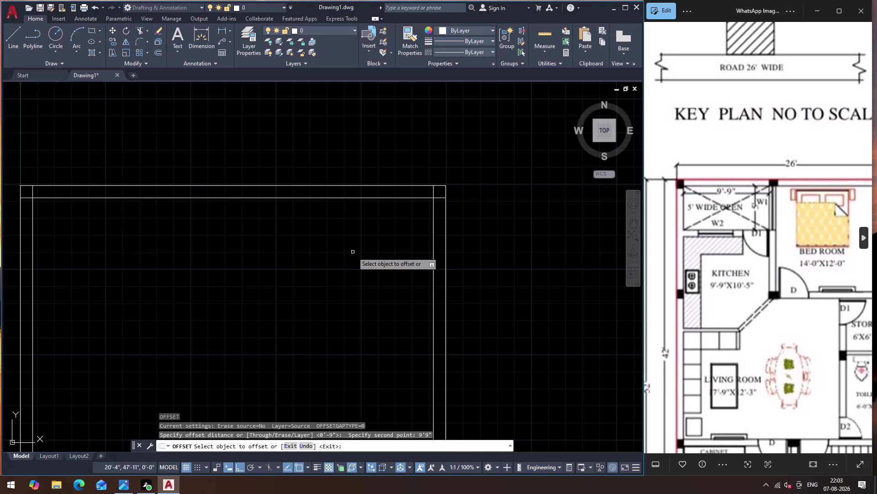
click(32, 280)
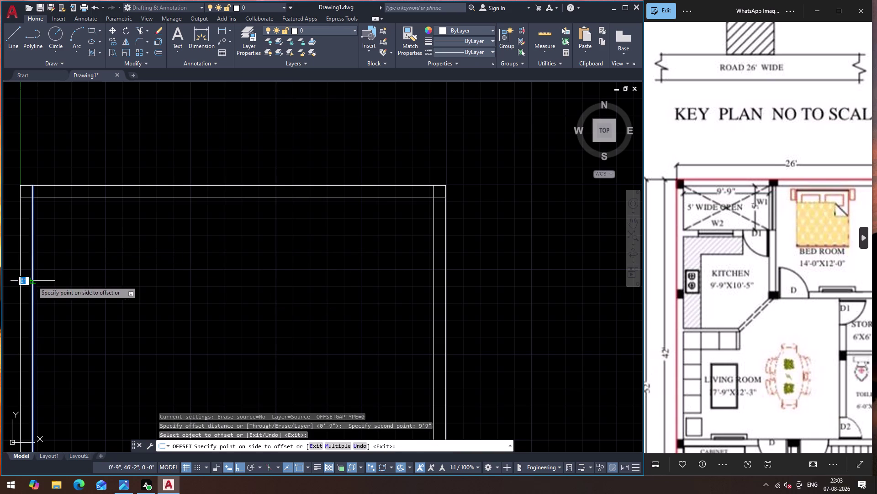
click(219, 285)
key(Escape)
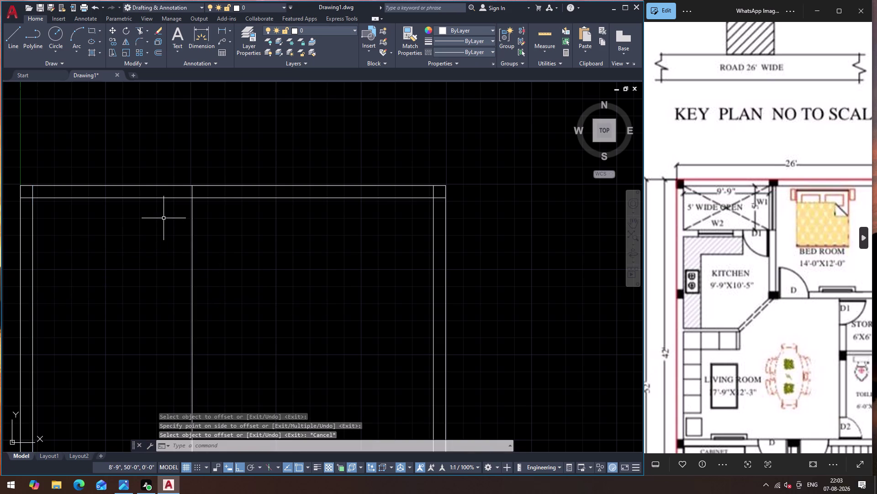
Offset the inner top wall line 5' downward as a horizontal partition.
key(o)
key(Return)
click(162, 199)
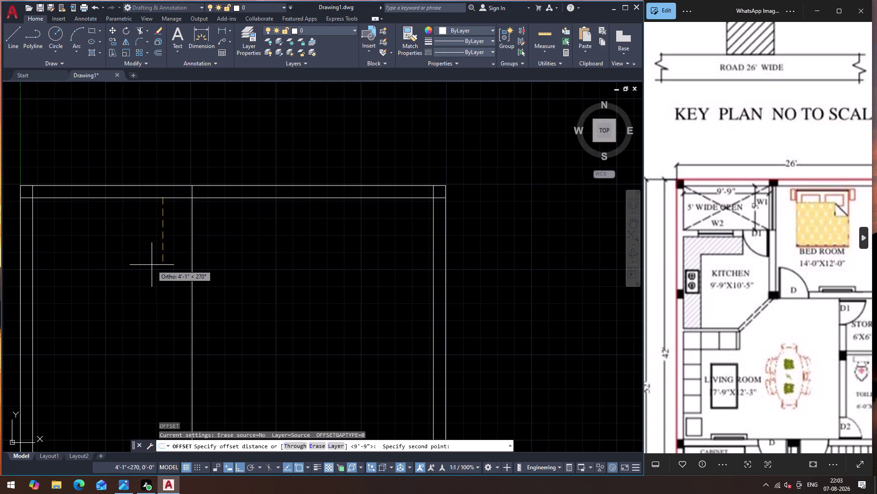
key(5)
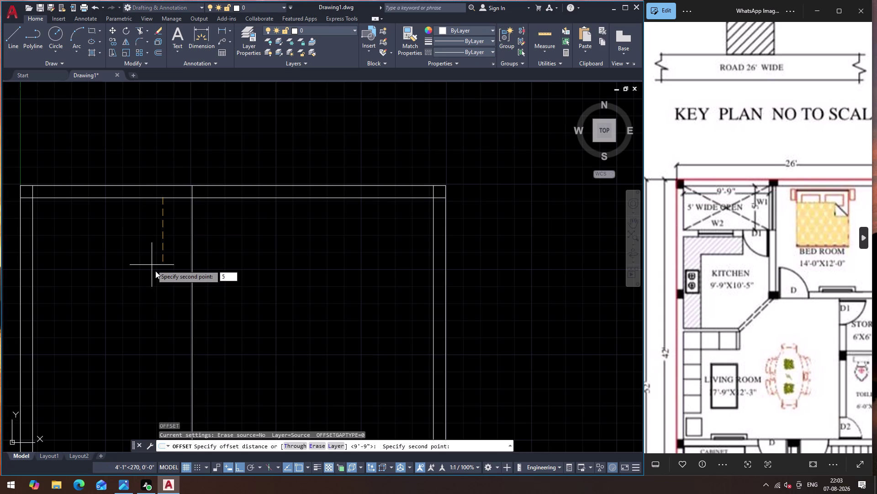
key(apostrophe)
key(Return)
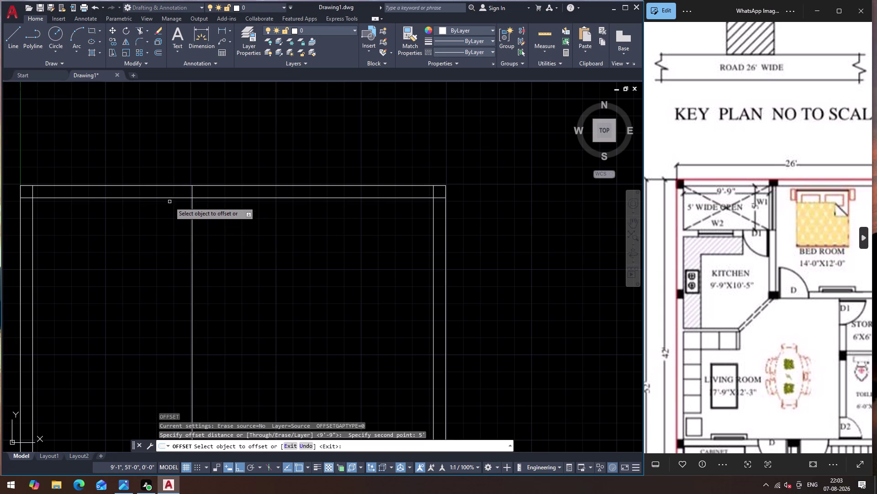
click(172, 196)
click(161, 311)
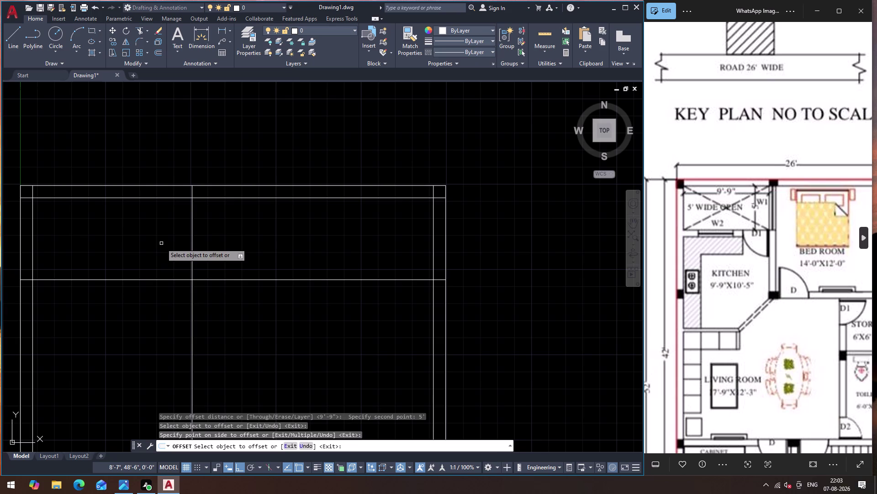
key(Escape)
Offset the vertical partition right and the horizontal partition down by 9" each.
key(Return)
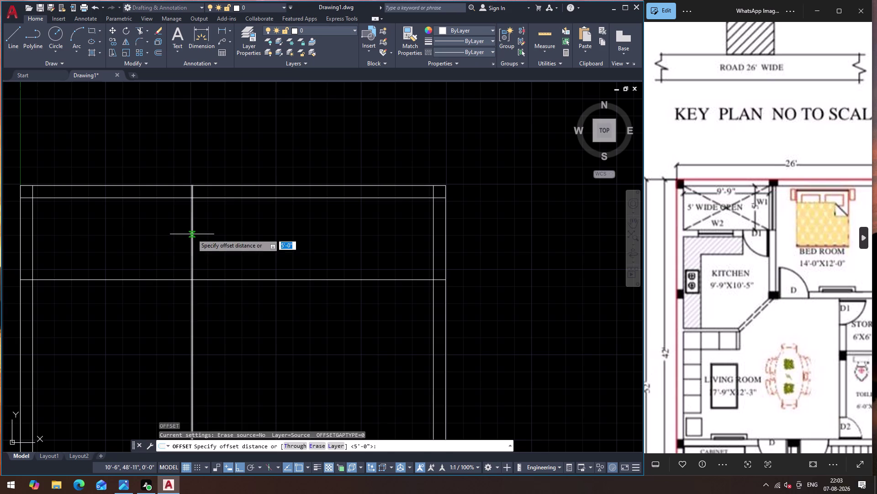
click(192, 233)
key(9)
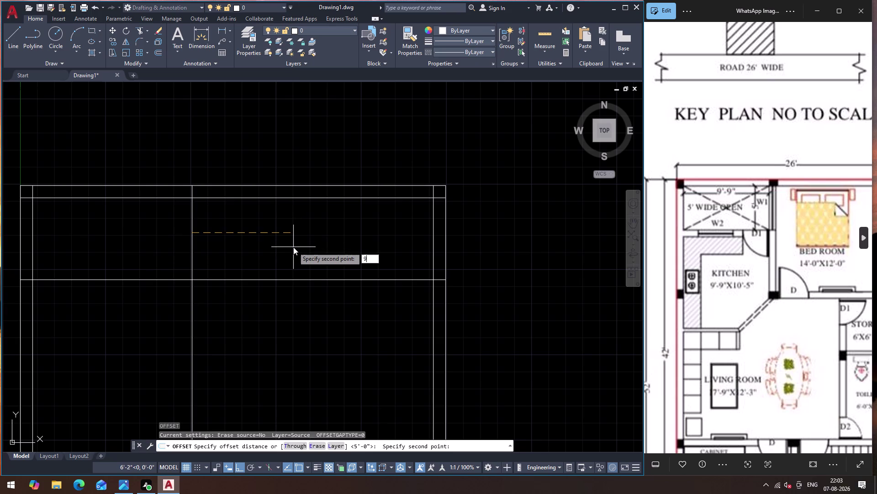
key(shift+quotedbl)
key(Return)
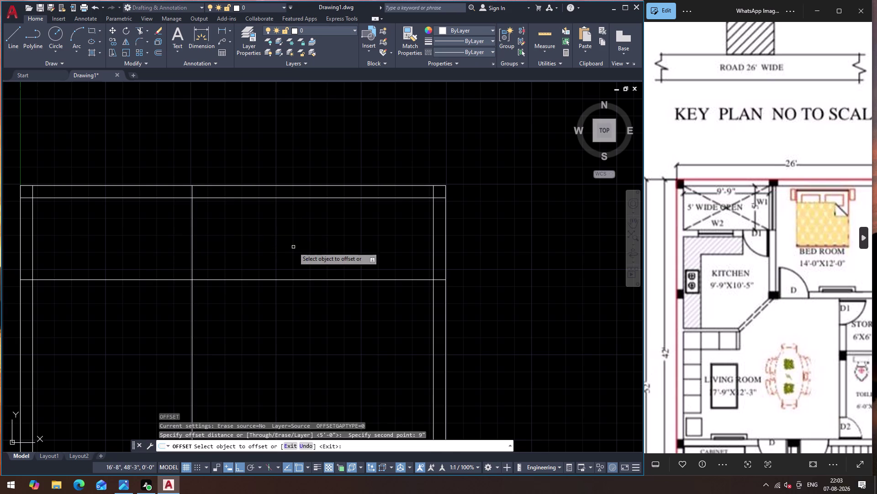
drag(191, 263, 204, 258)
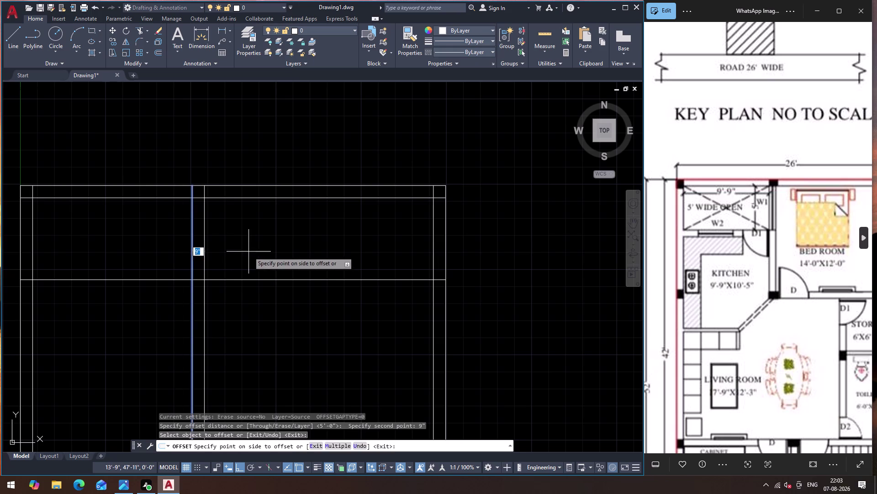
click(249, 251)
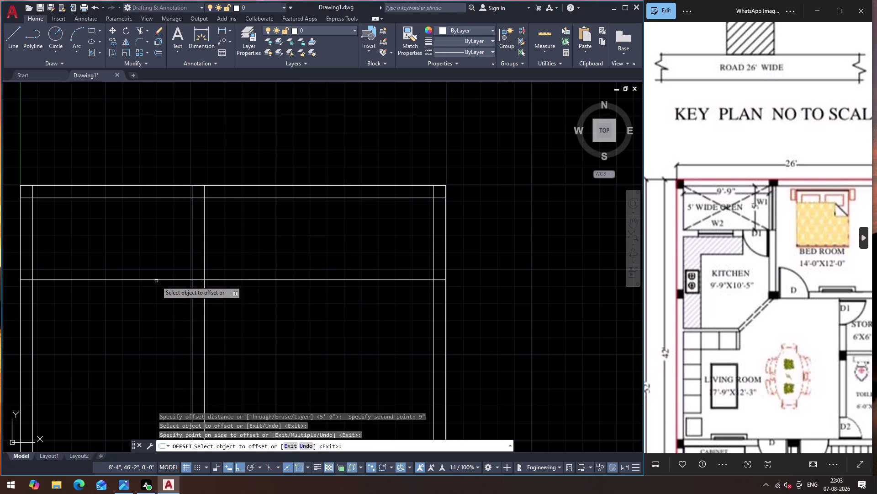
click(156, 281)
click(156, 312)
key(Escape)
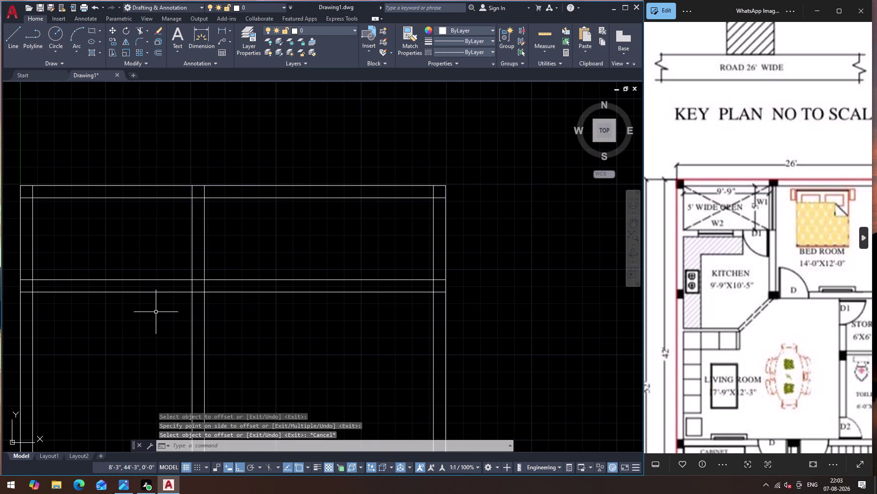
Begin trimming with TR, drawing a fence across the wall lines.
text(TR)
key(Return)
drag(387, 348, 388, 316)
click(373, 253)
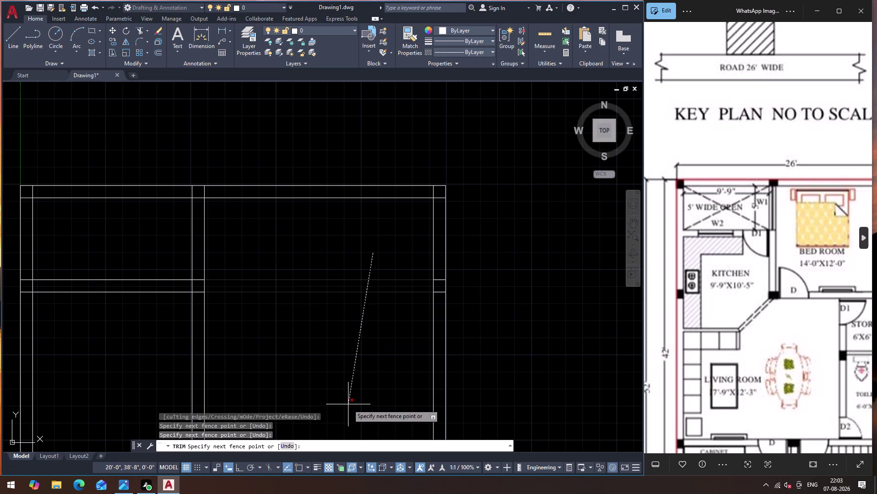
Finish the fence so the horizontal wall lines are cut back to the vertical partition.
click(355, 372)
key(Escape)
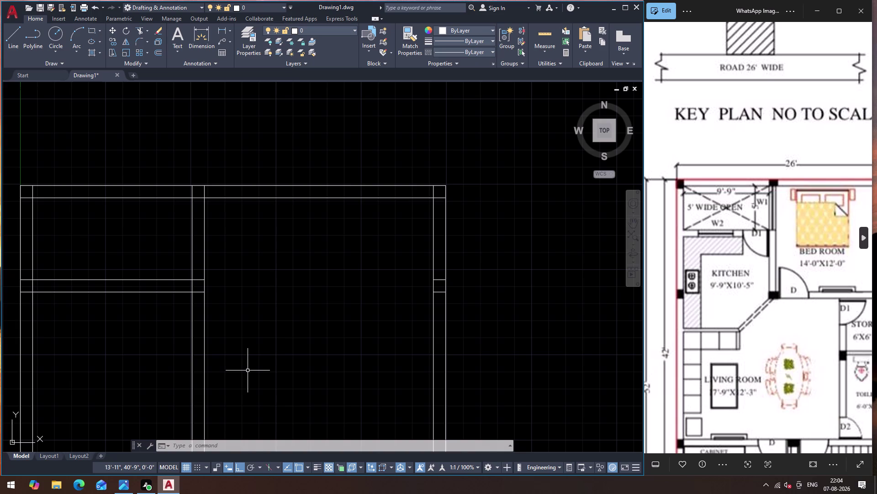
key(Escape)
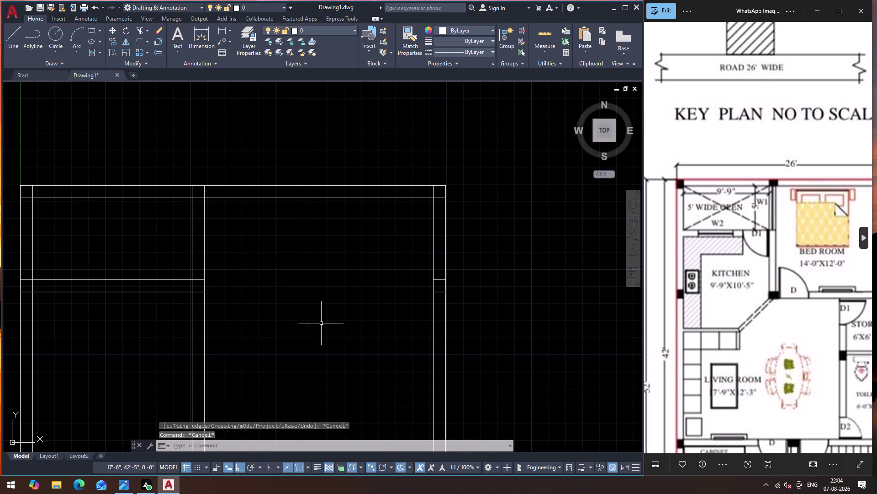
Start the BR break-at-point command on the wall lines.
text(BR)
click(360, 347)
click(409, 200)
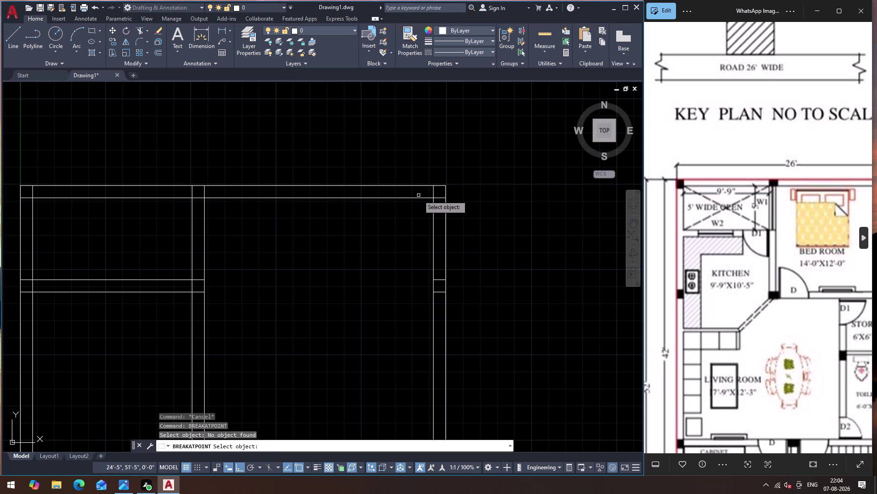
Break the inner top wall line where it meets the vertical partition and check the right part.
click(413, 197)
scroll(up, 3)
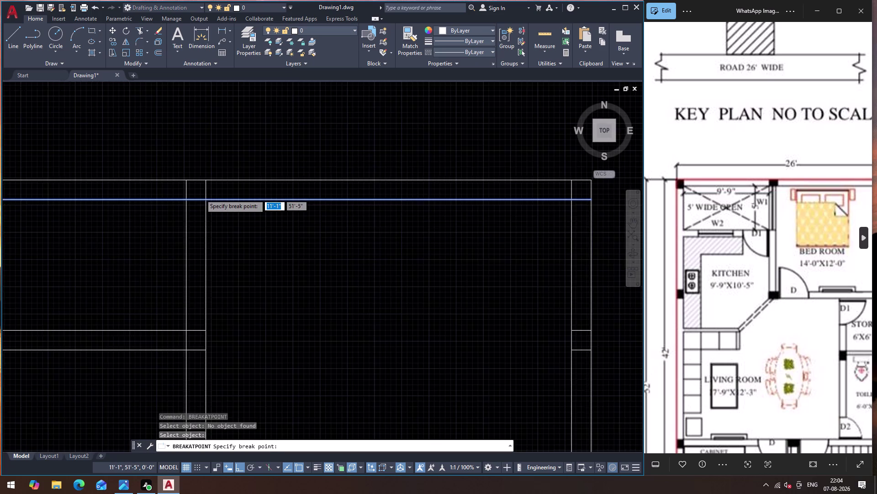
click(212, 207)
scroll(down, 3)
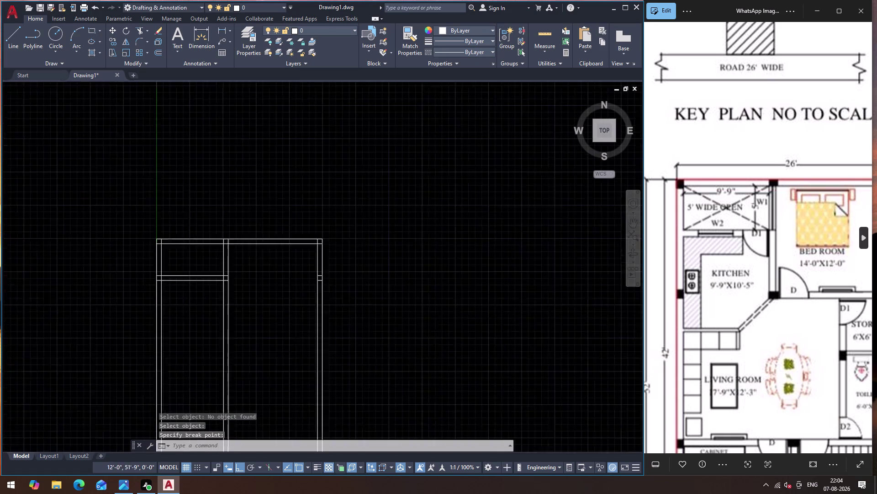
scroll(up, 3)
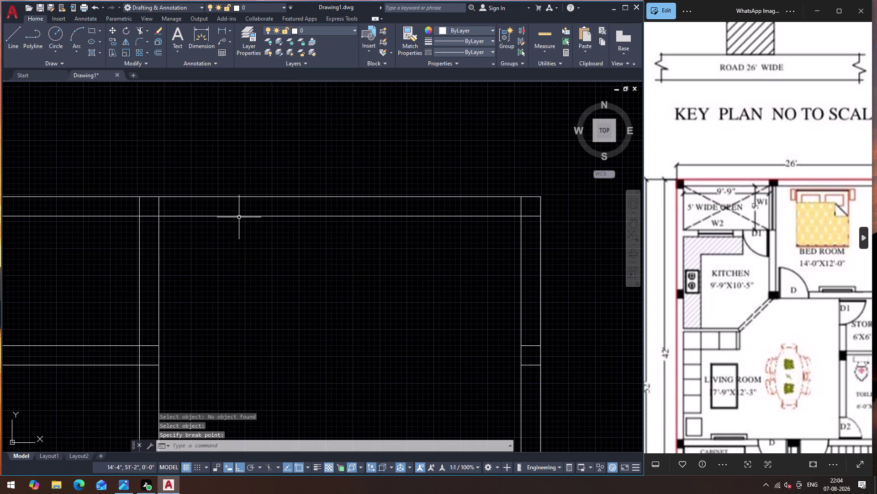
click(239, 217)
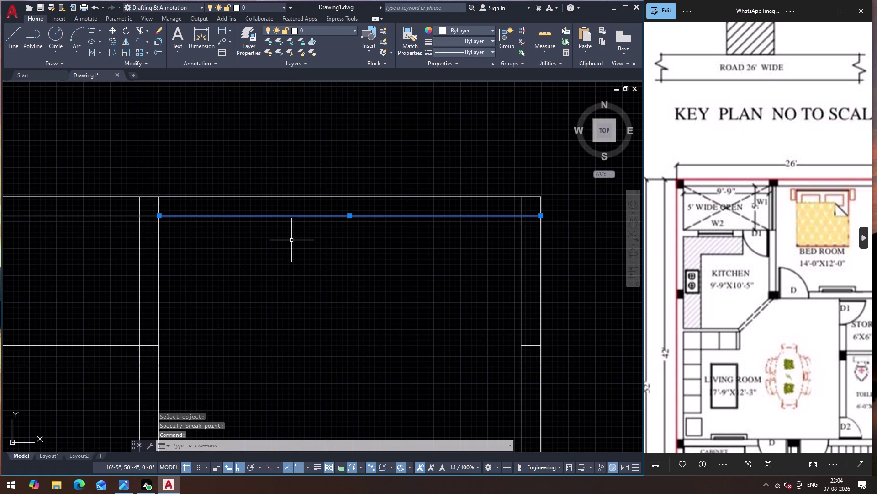
Start a new offset and pick the distance start point.
key(o)
key(Return)
click(299, 218)
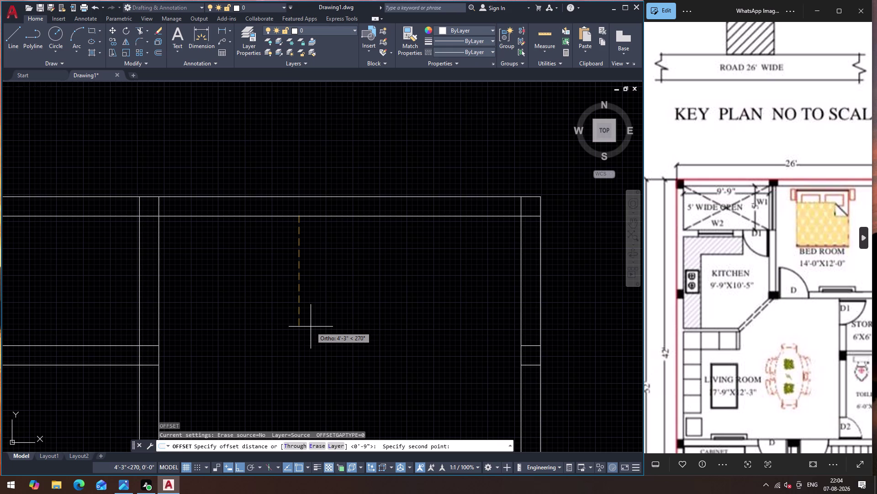
Offset the right part of the inner top line 12' downward.
text(12')
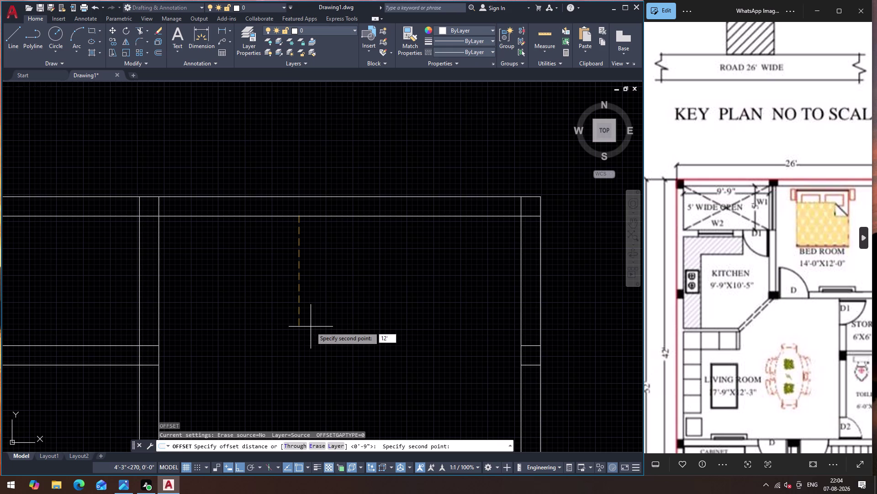
key(Return)
scroll(down, 3)
click(315, 357)
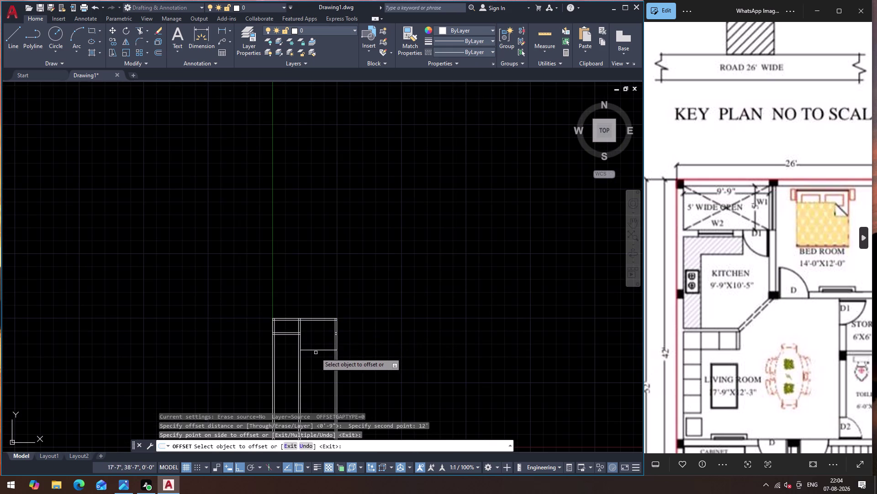
scroll(up, 3)
key(Escape)
Offset the new 12' line 9" downward for the wall's second face.
key(Return)
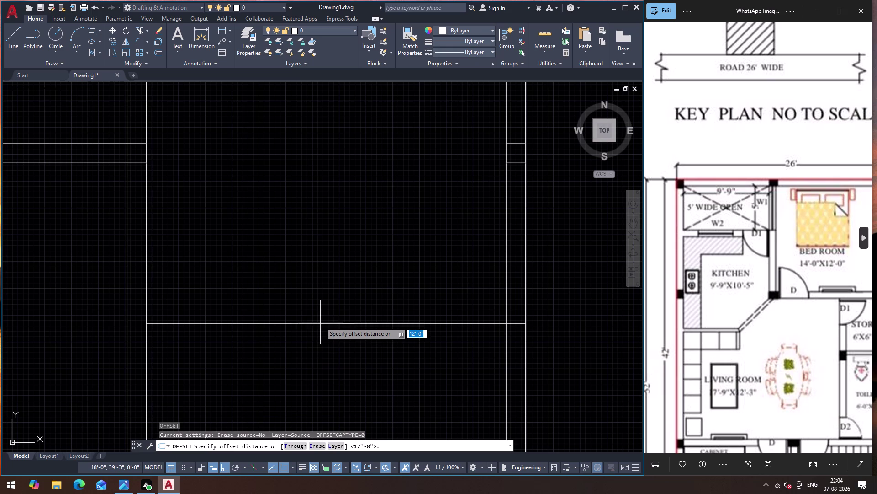
click(321, 323)
key(9)
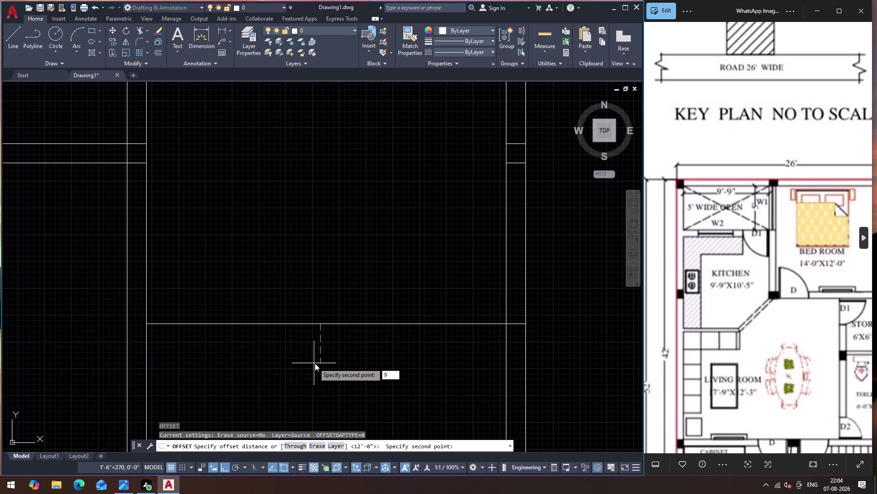
key(shift+quotedbl)
key(Return)
drag(319, 324, 321, 346)
click(322, 363)
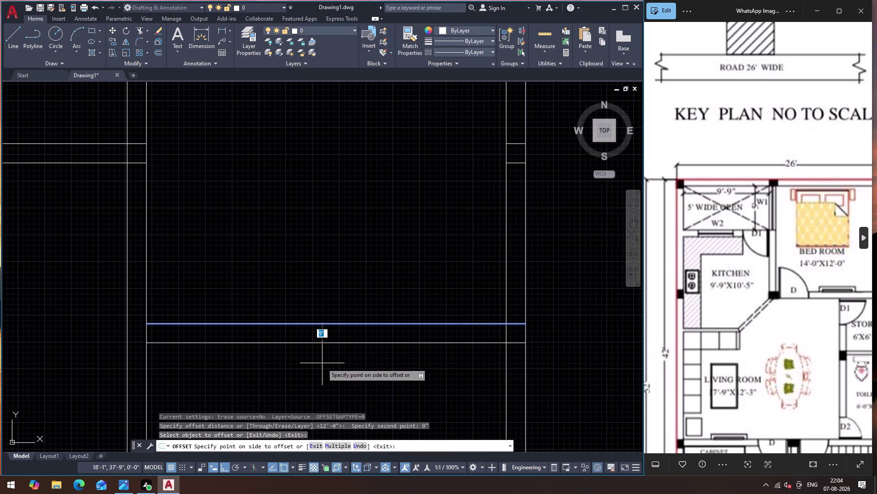
key(Escape)
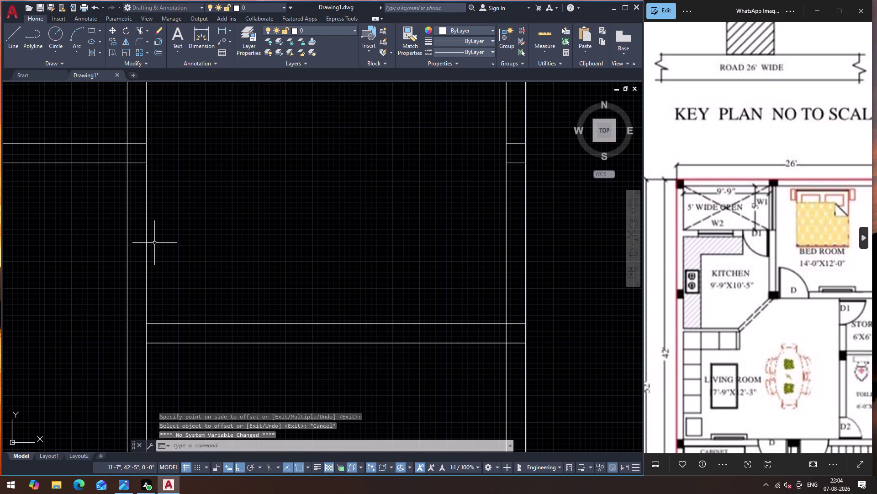